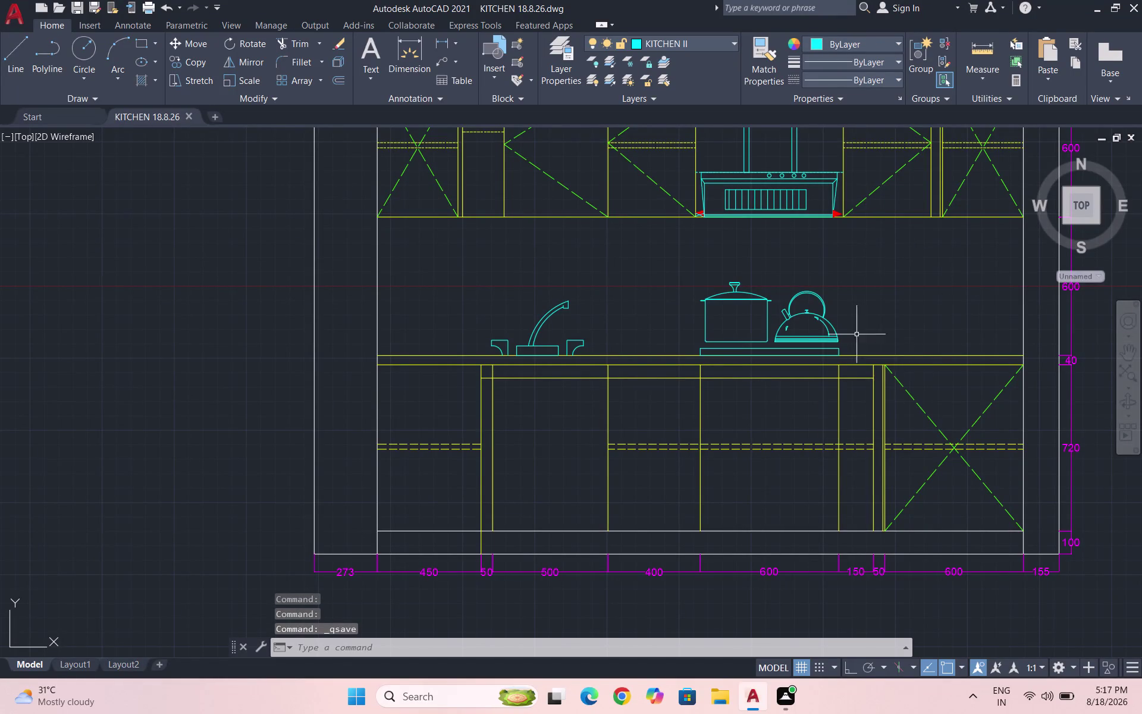
Zoom around the elevation and quick-save the kitchen drawing with Ctrl+S.
scroll(up, 3)
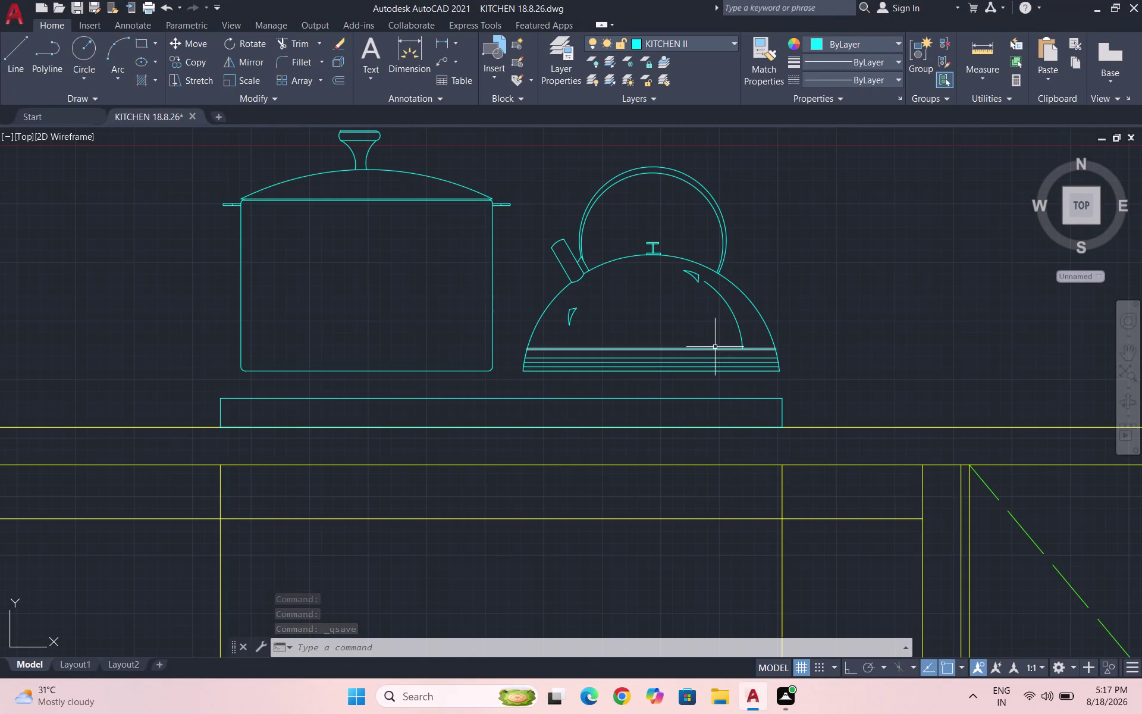
scroll(down, 3)
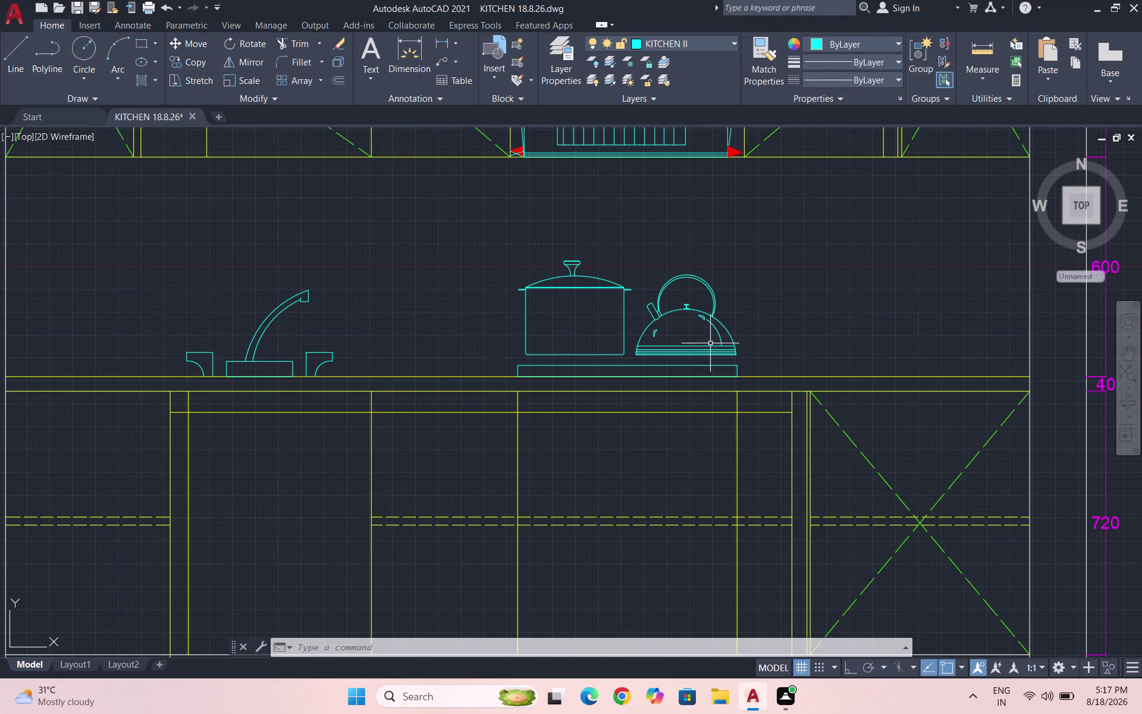
scroll(down, 3)
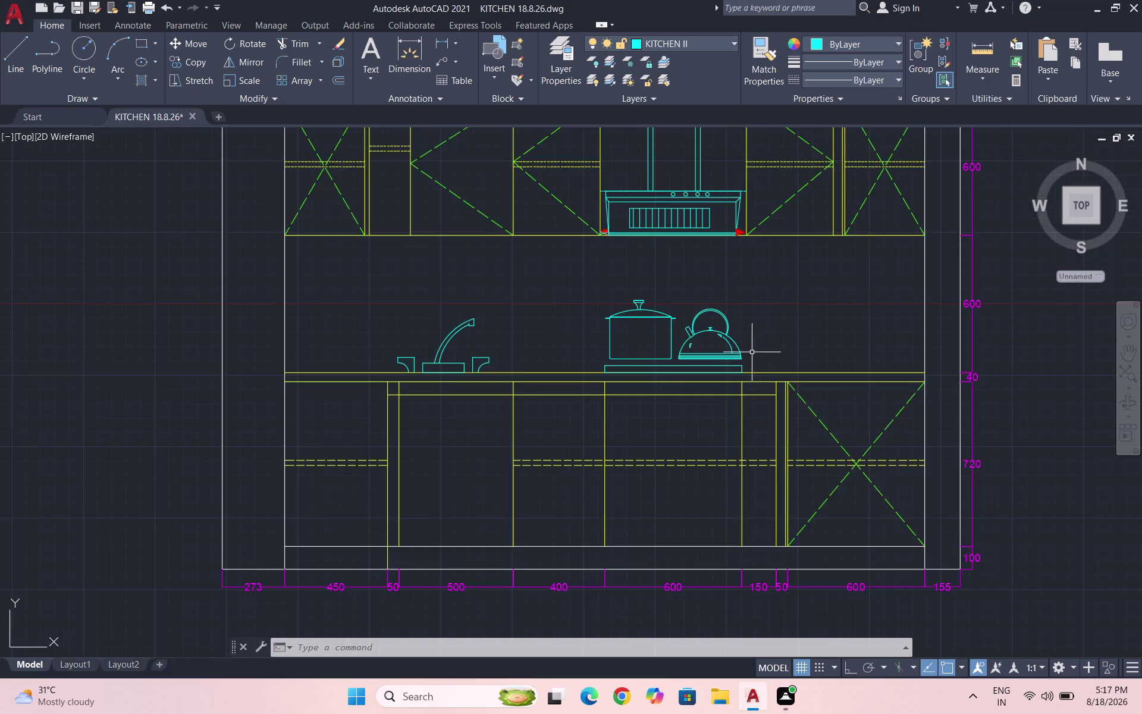
scroll(down, 3)
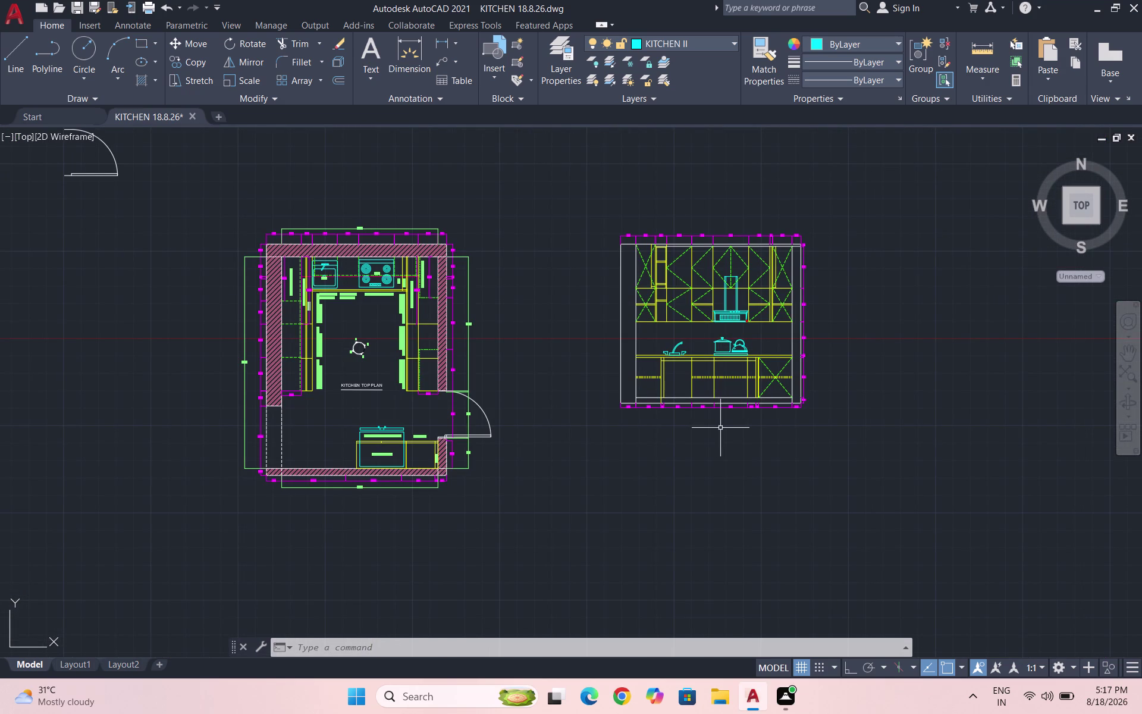
key(ctrl+s)
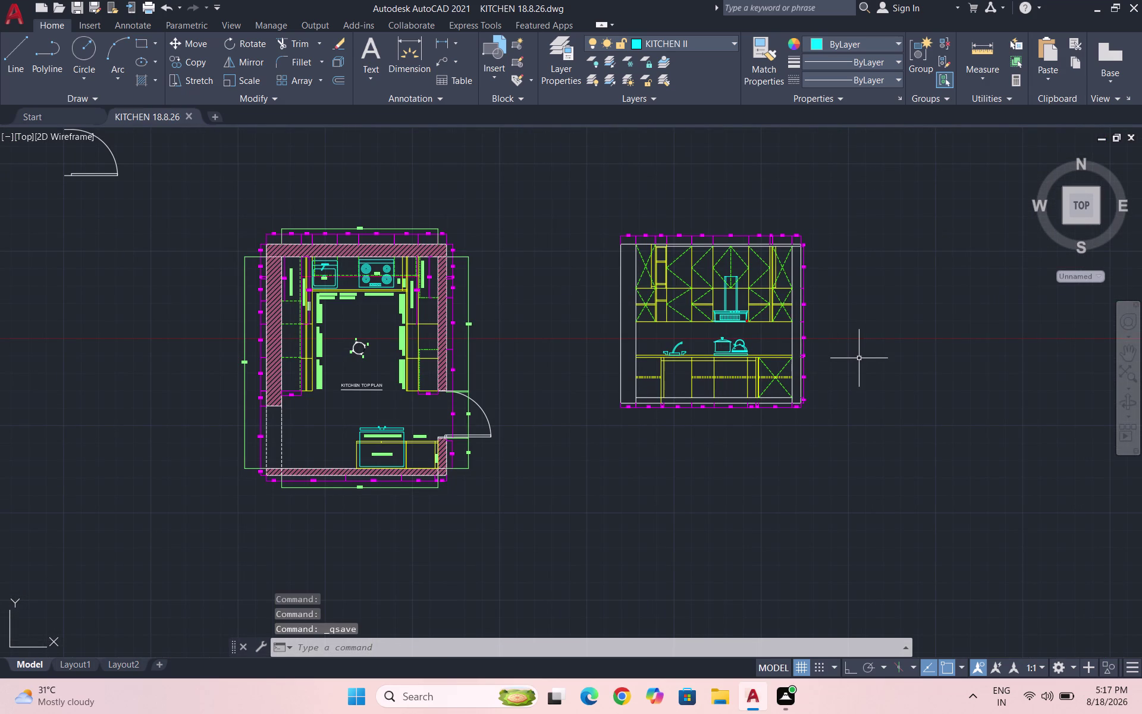
Zoom in on the pot and kettle and start the LINE command.
scroll(up, 3)
scroll(up, 3)
scroll(up, 3)
scroll(up, 3)
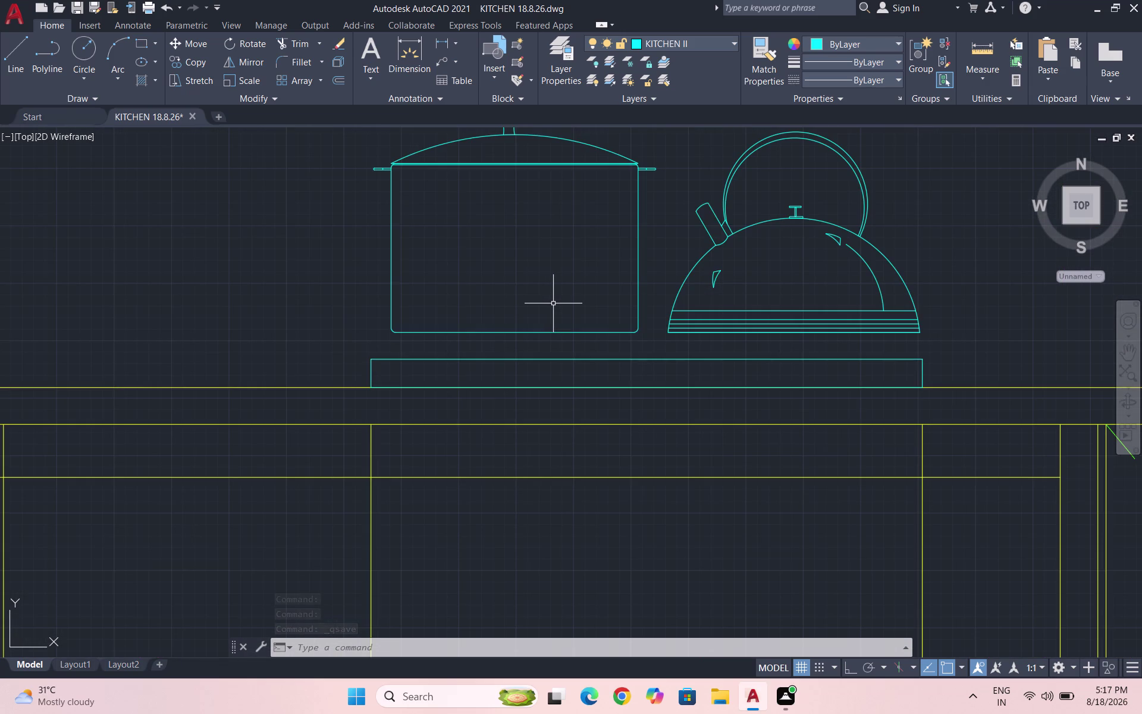
key(l)
key(Return)
Draw a slanted leg outline from the stove plate up to the pot bottom.
scroll(up, 3)
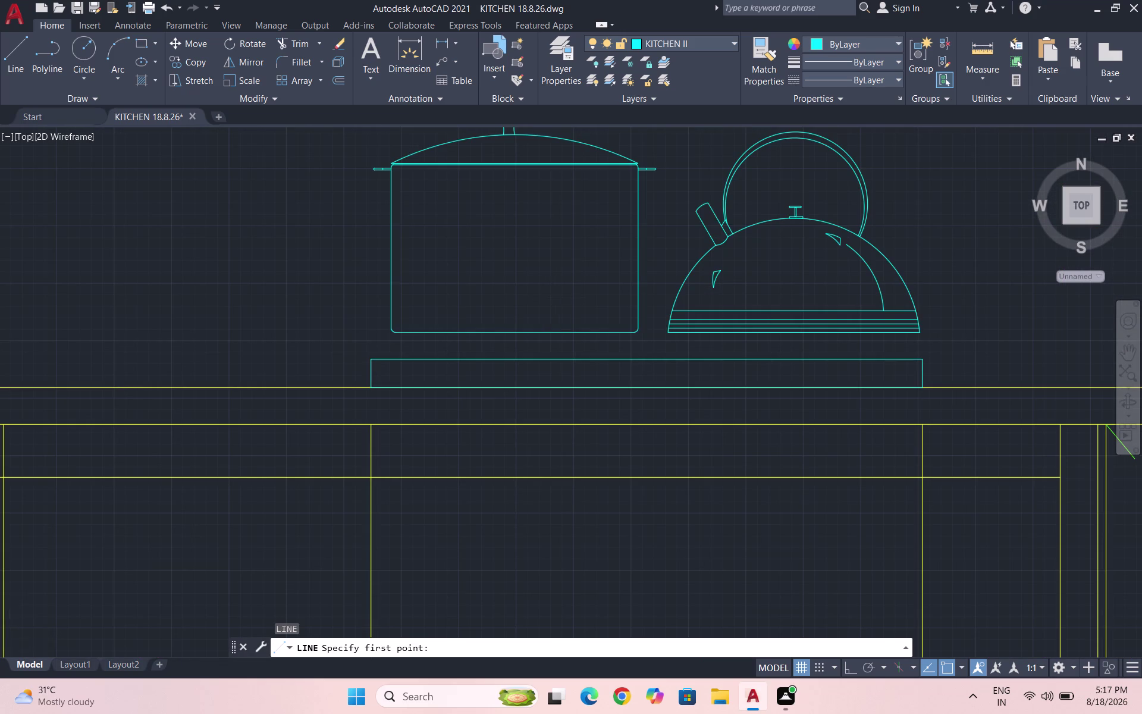
scroll(up, 3)
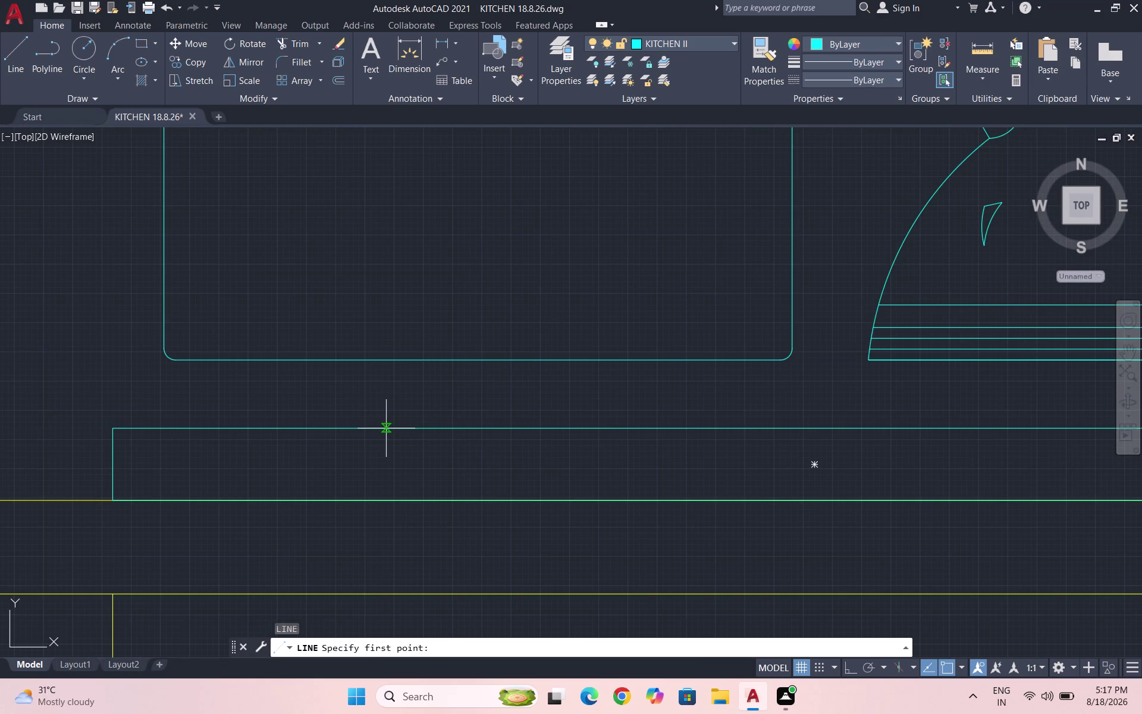
click(381, 431)
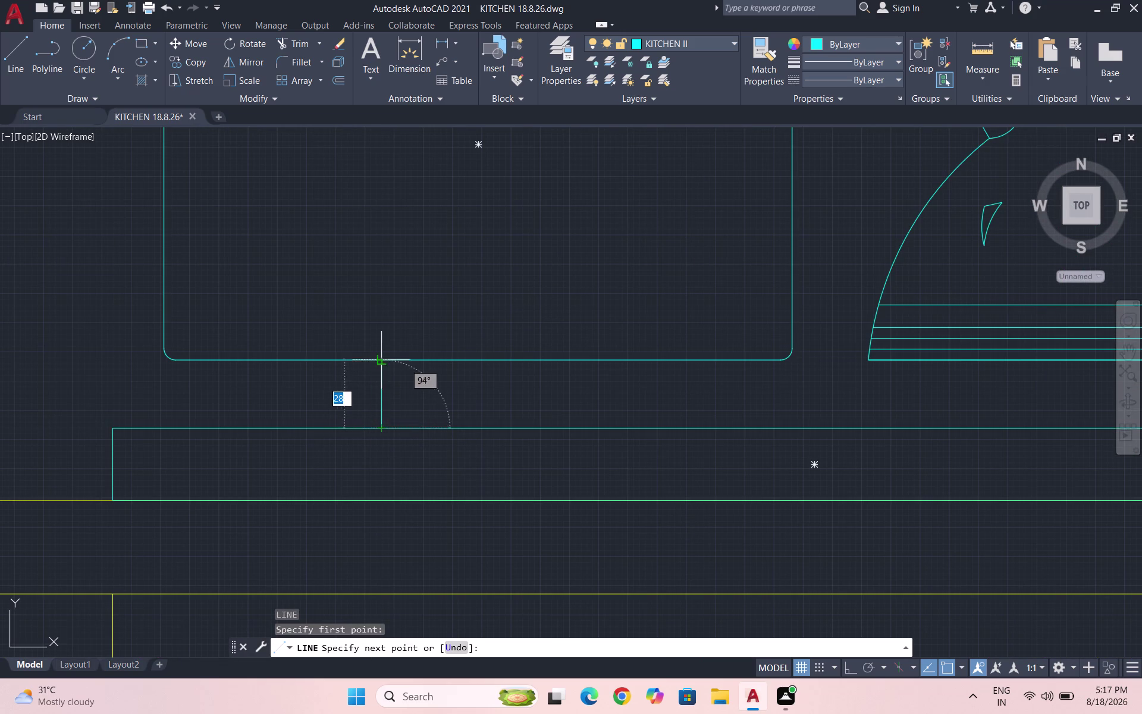
key(F8)
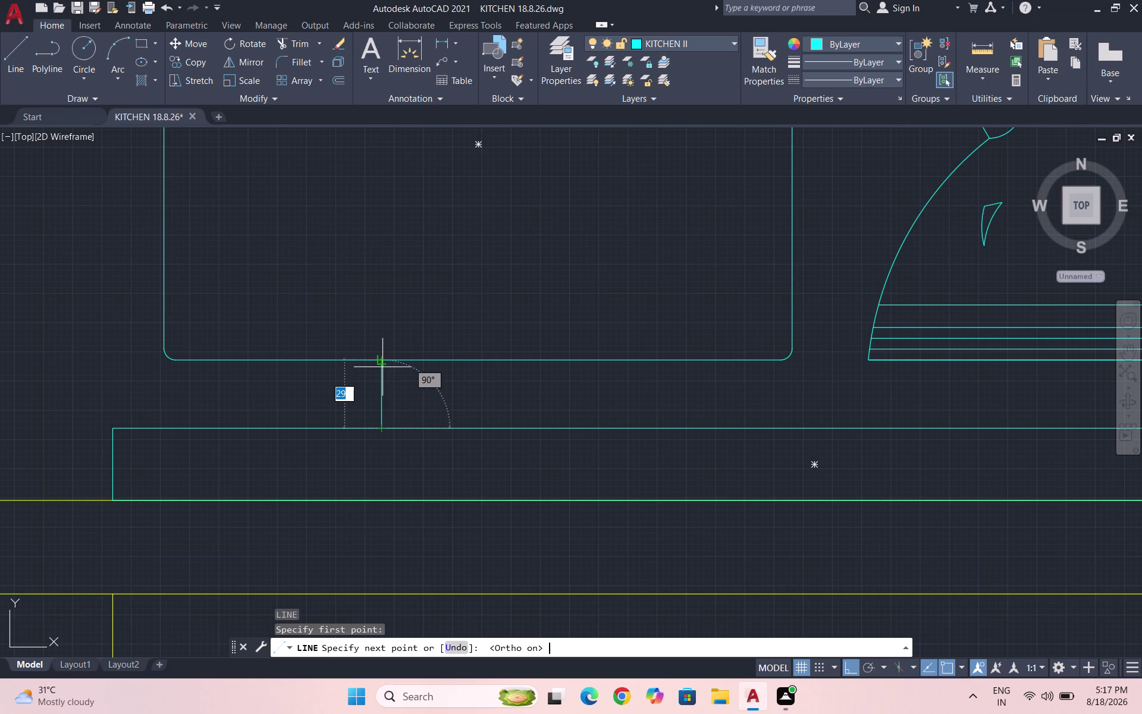
click(382, 363)
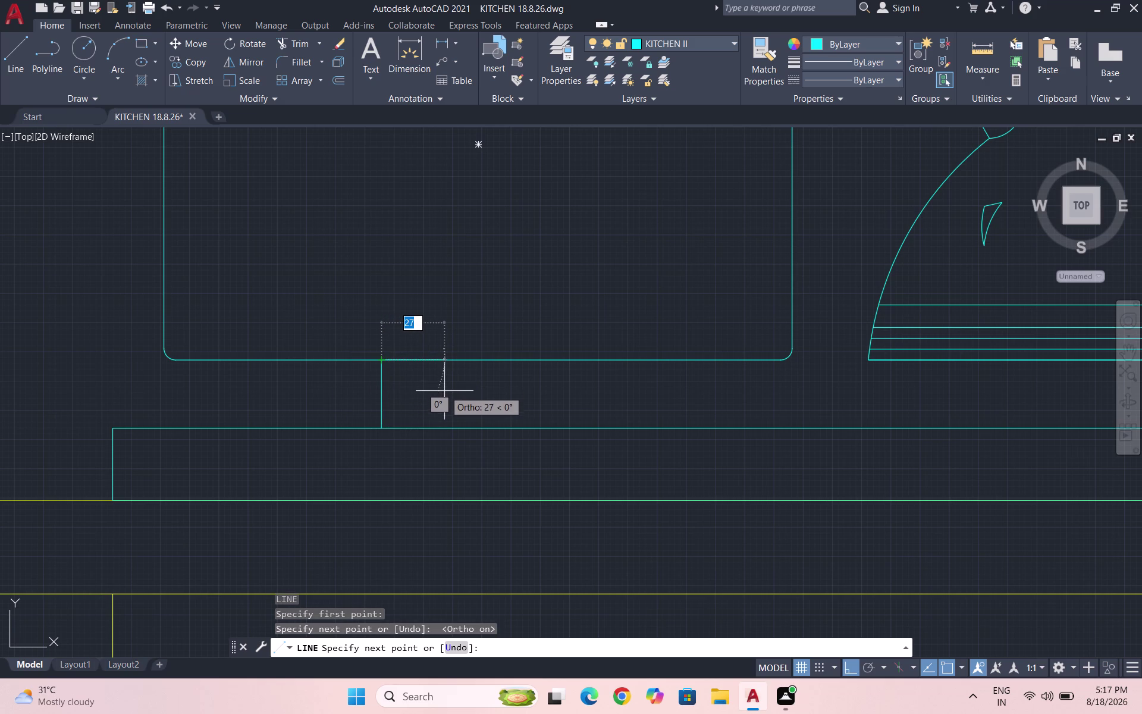
key(F8)
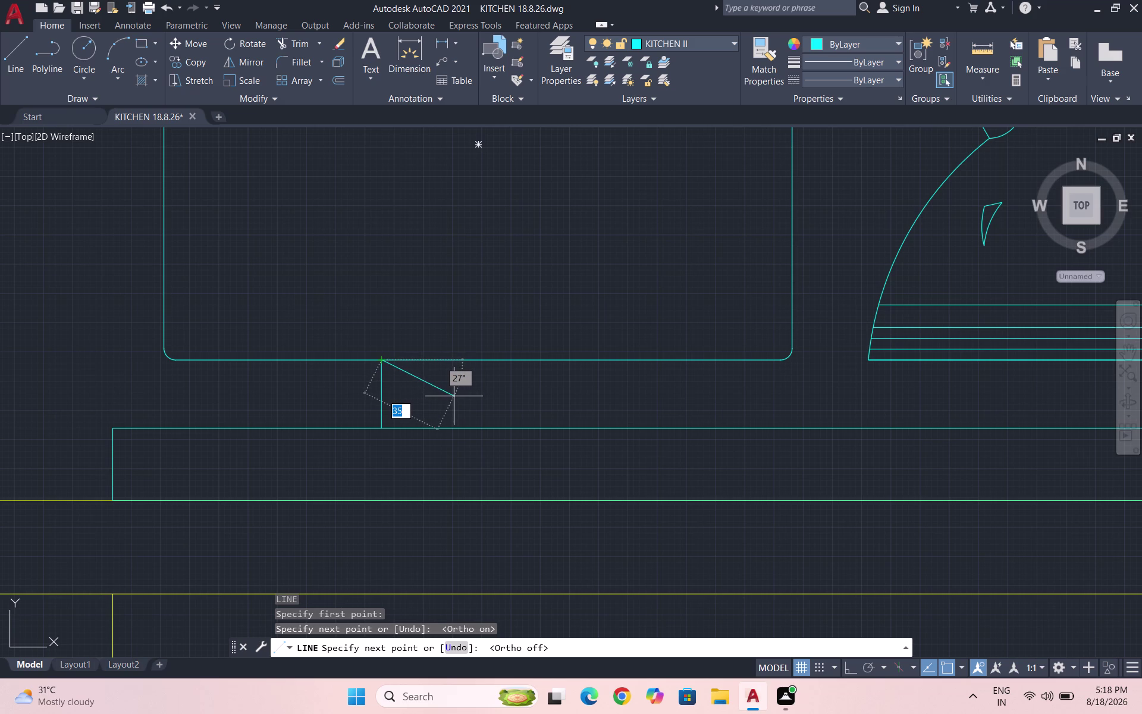
click(440, 391)
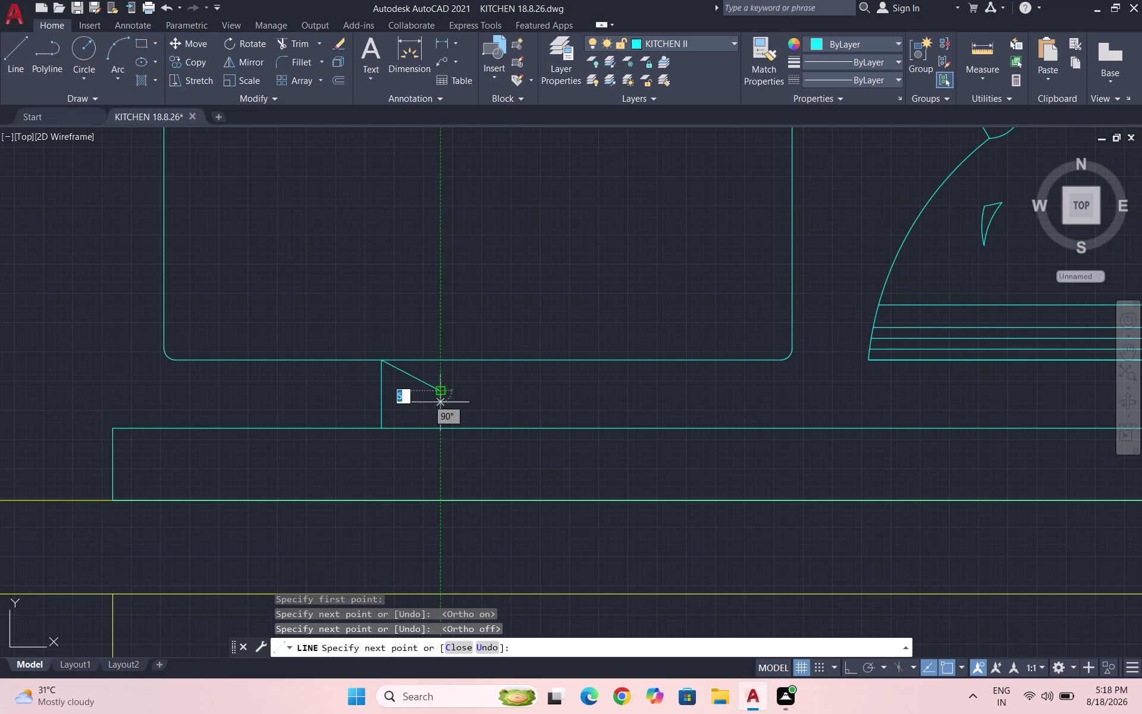
click(437, 428)
key(Escape)
Window-select the three leg lines.
scroll(down, 3)
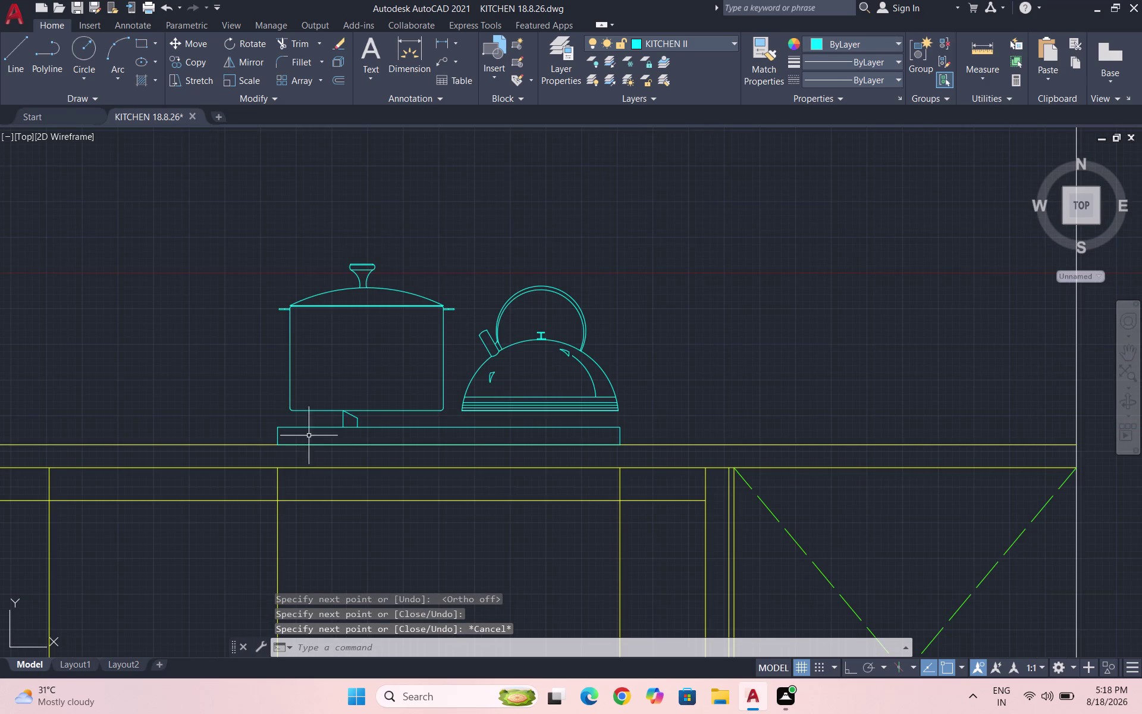
scroll(up, 3)
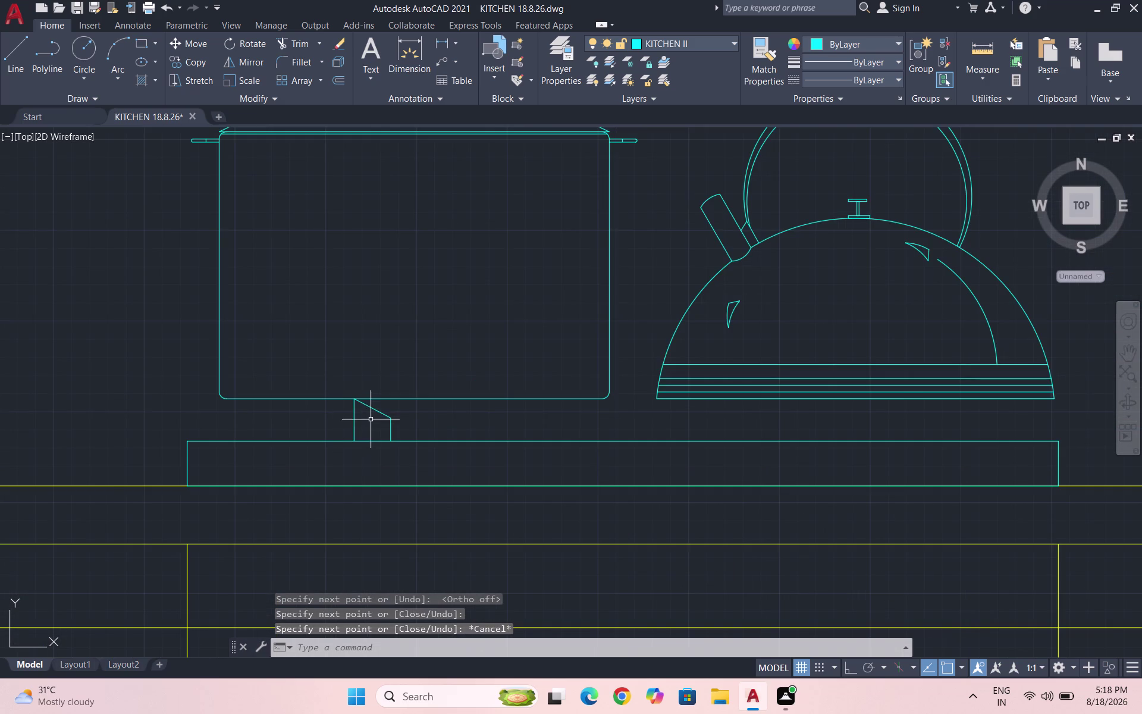
scroll(up, 3)
drag(410, 423, 372, 427)
click(308, 405)
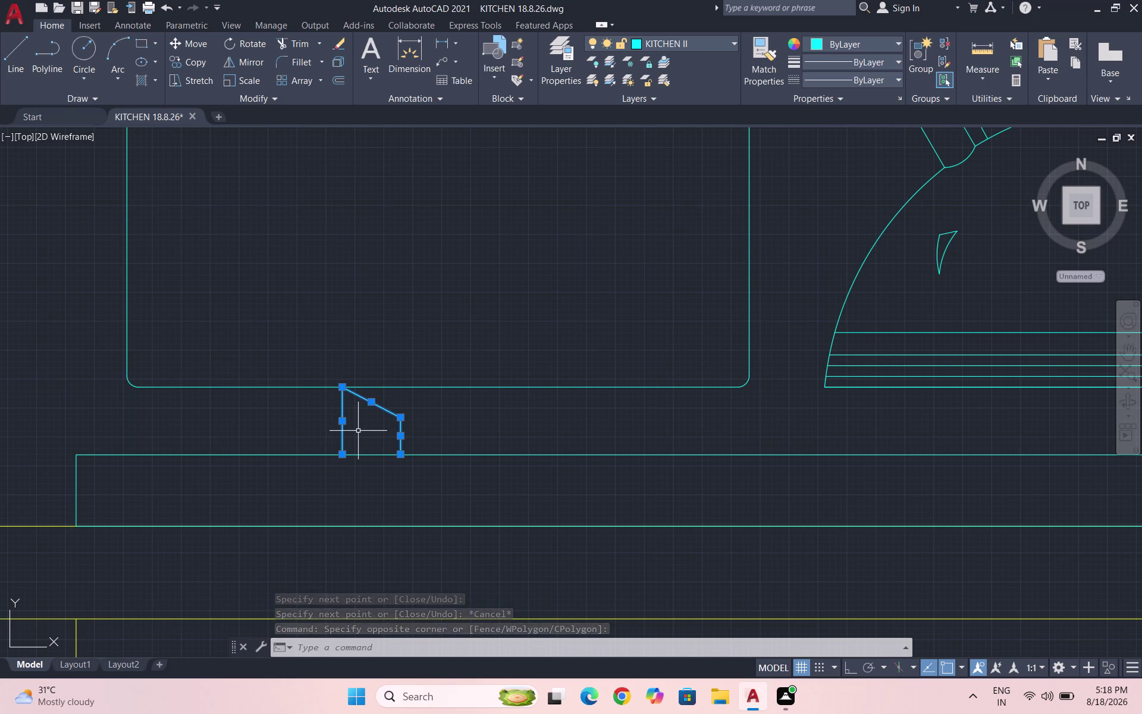
Move the pot's leg slightly to the left with Ortho on.
key(m)
key(Return)
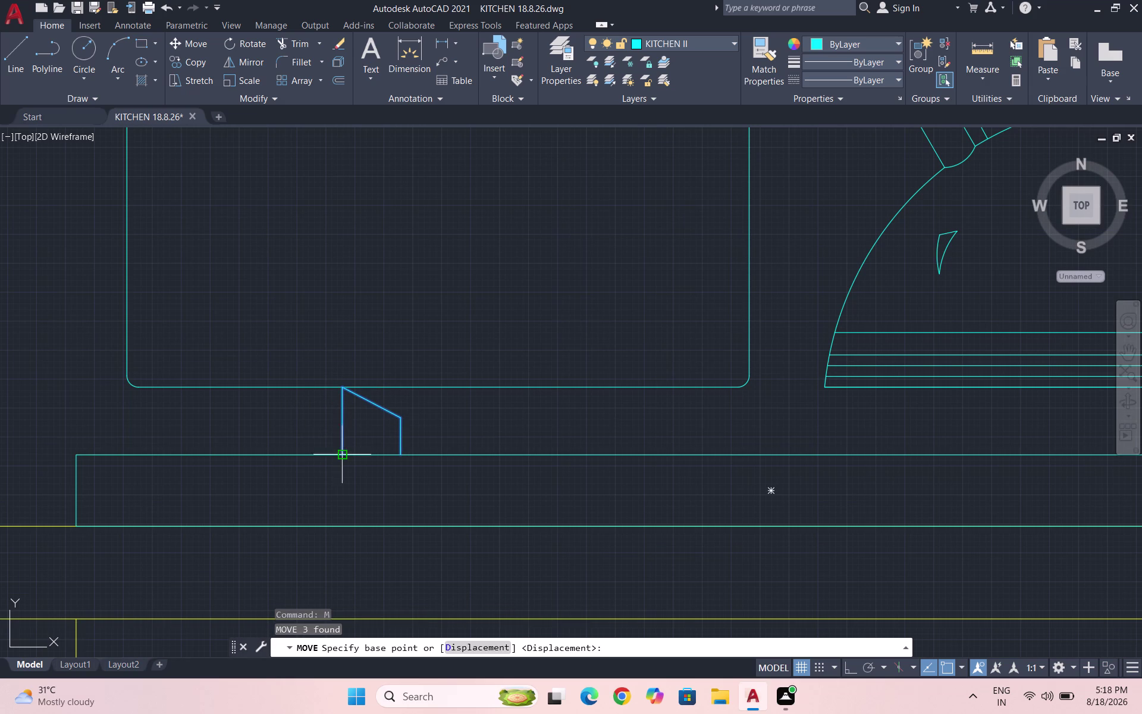
click(343, 454)
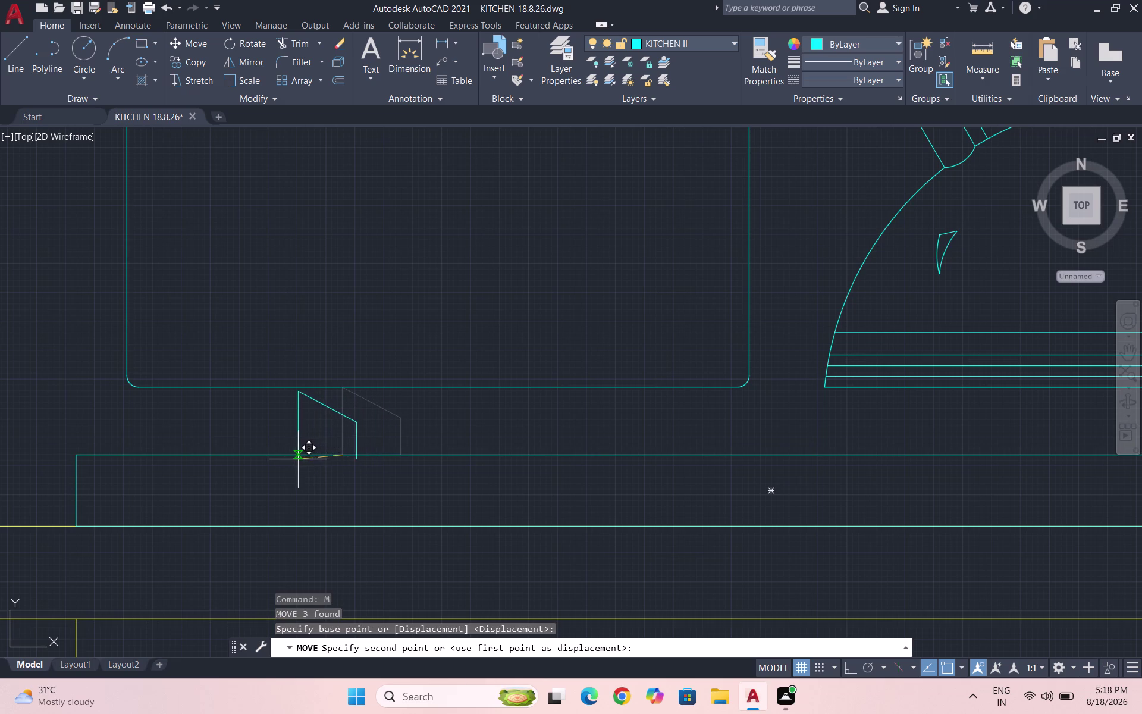
key(F8)
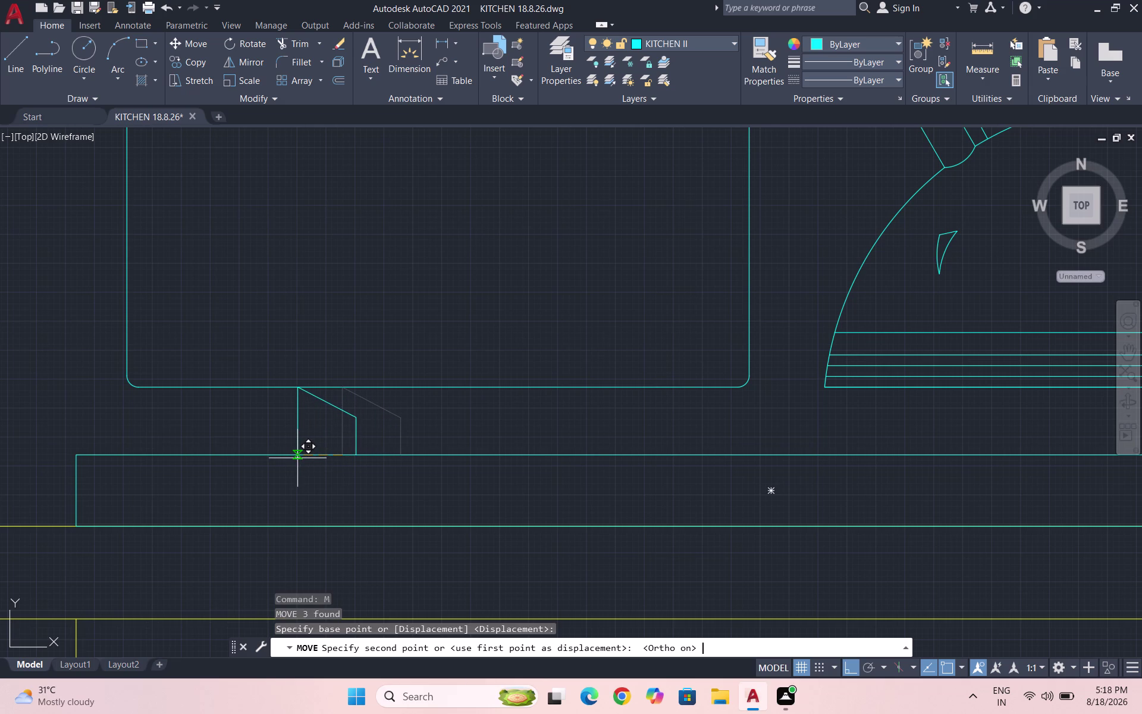
click(287, 456)
Copy the leg 300 to the right, under the kettle.
drag(364, 446, 328, 437)
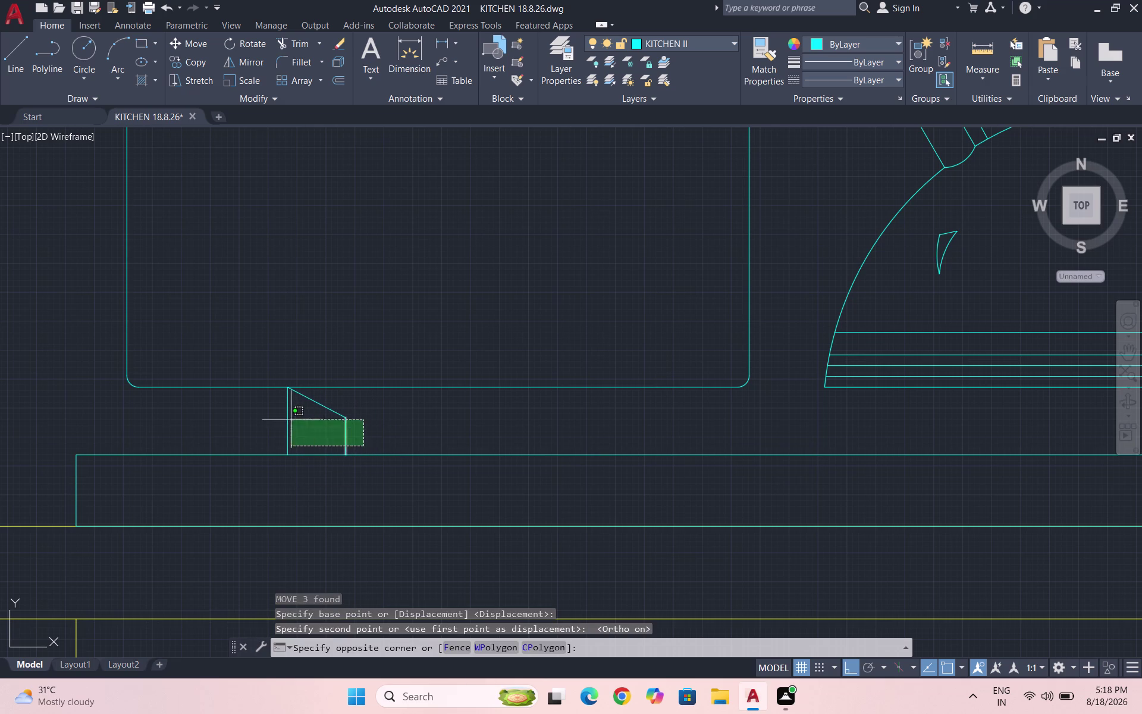
click(260, 408)
text(CO)
key(Return)
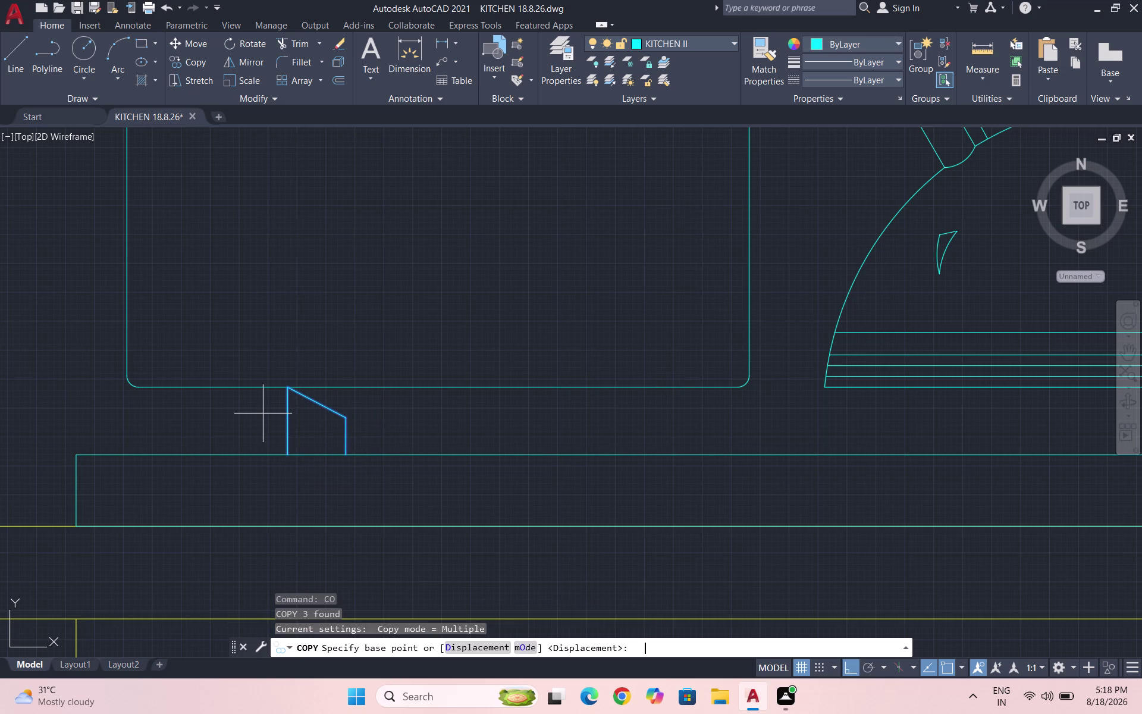
click(275, 458)
scroll(down, 3)
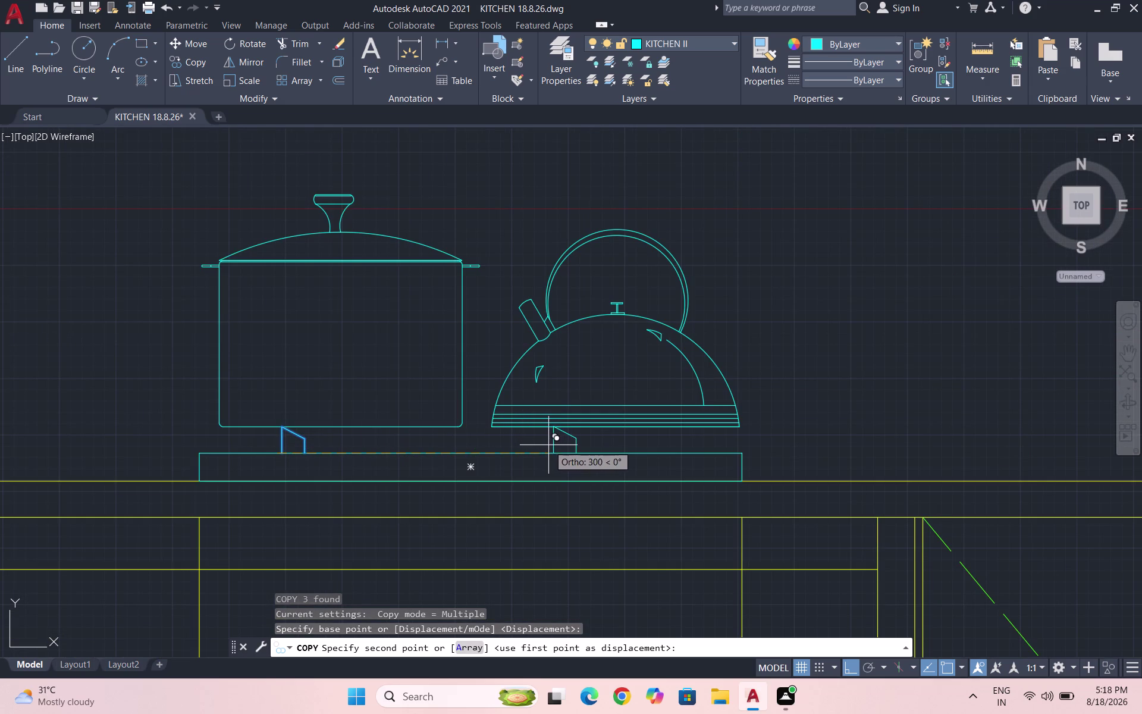
click(549, 445)
key(Escape)
Mirror the pot's leg about its vertical edge, keeping the original.
scroll(up, 3)
drag(318, 470, 294, 457)
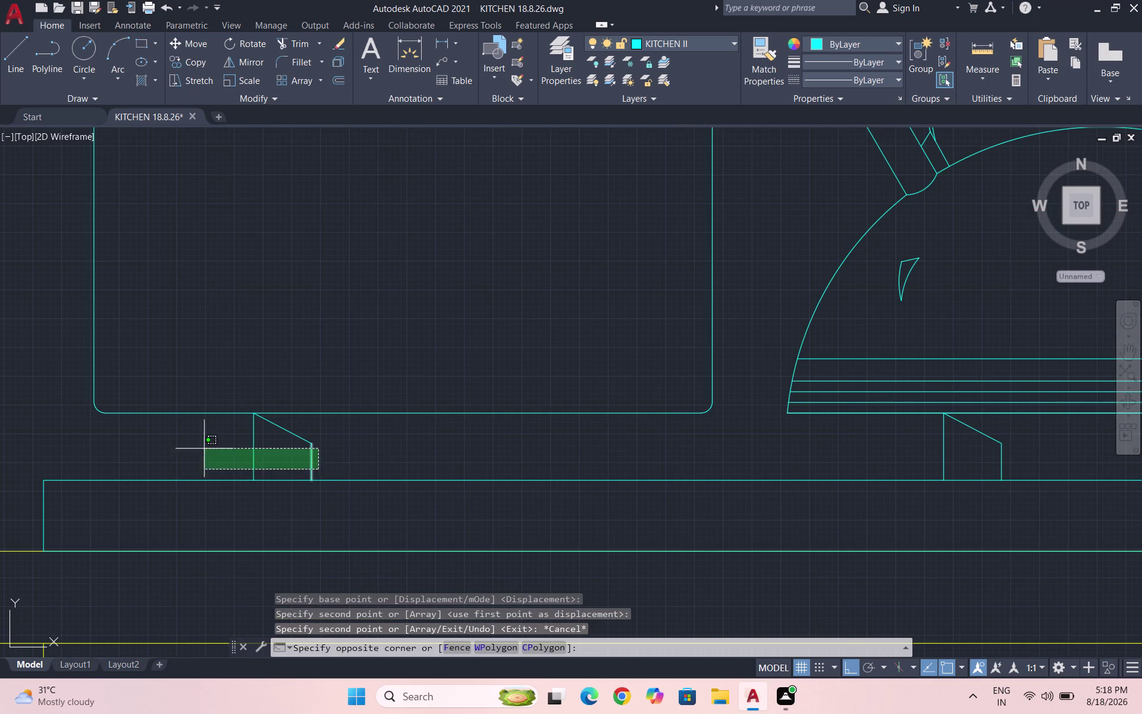
click(191, 425)
text(MI)
key(Return)
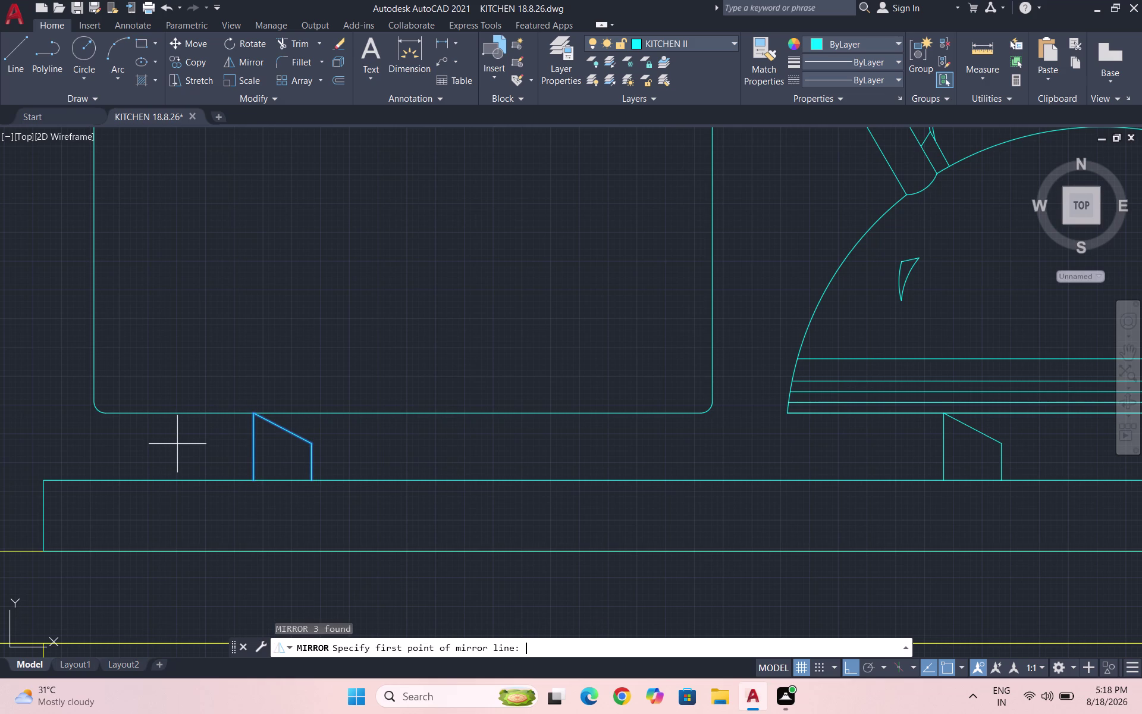
click(252, 479)
click(251, 418)
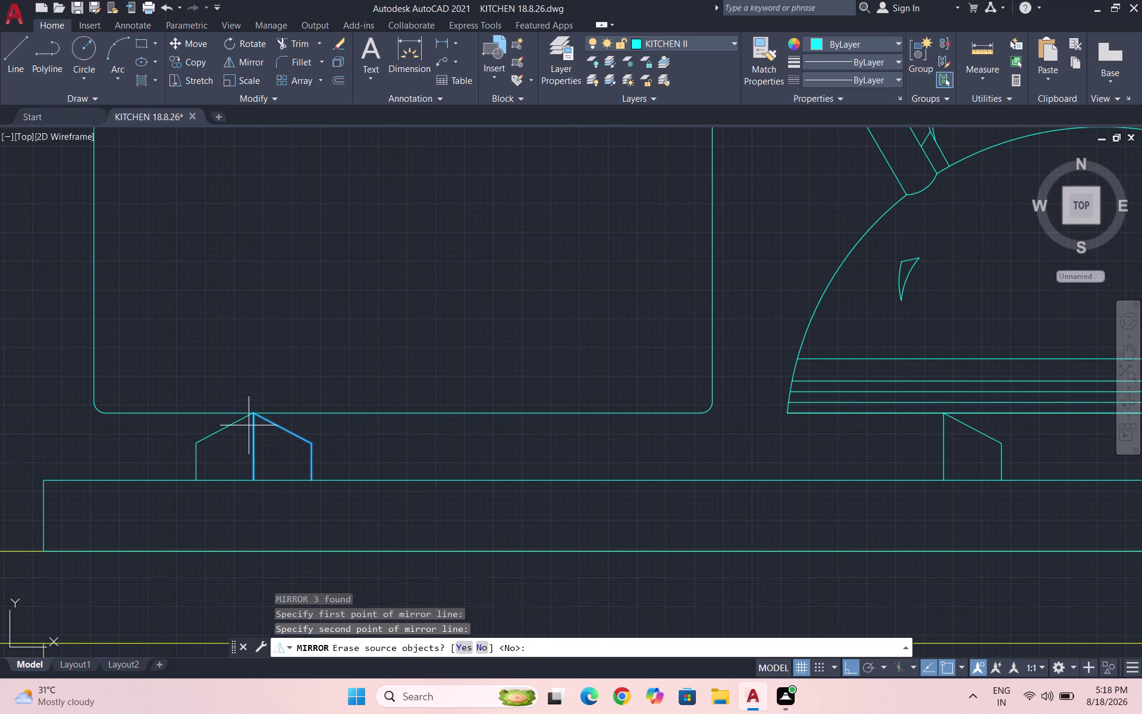
click(476, 647)
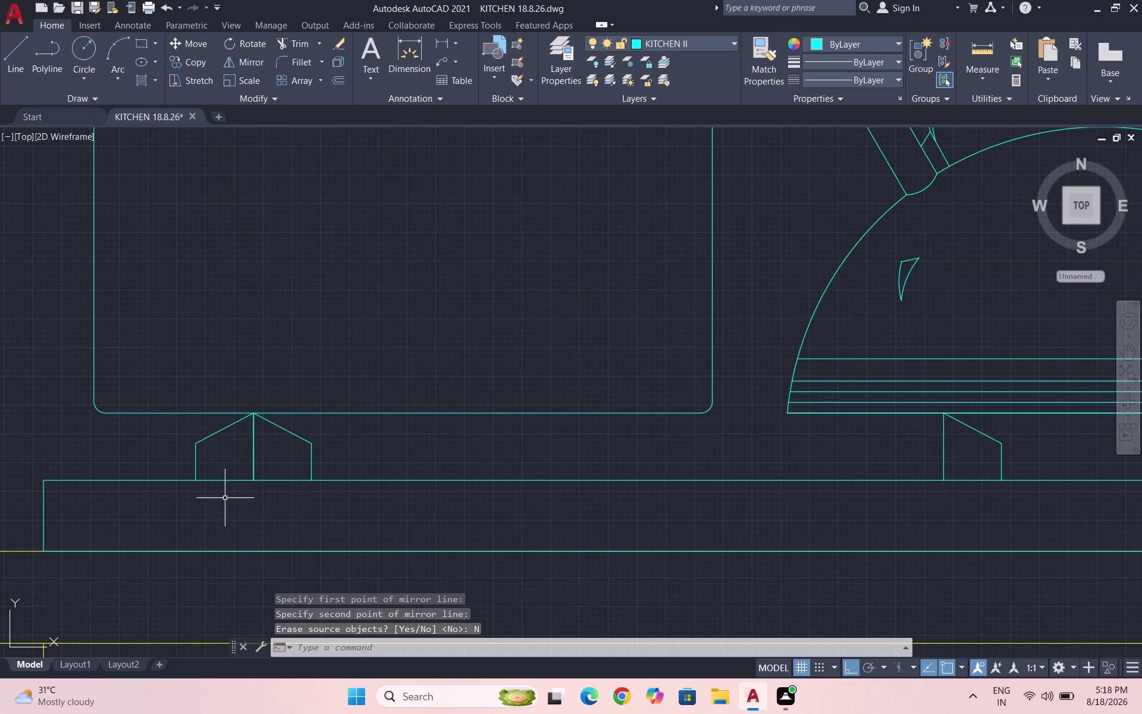
Reselect the mirrored foot lines, choosing an overlapping line from the candidates.
drag(219, 458, 217, 448)
click(182, 420)
scroll(up, 3)
click(311, 455)
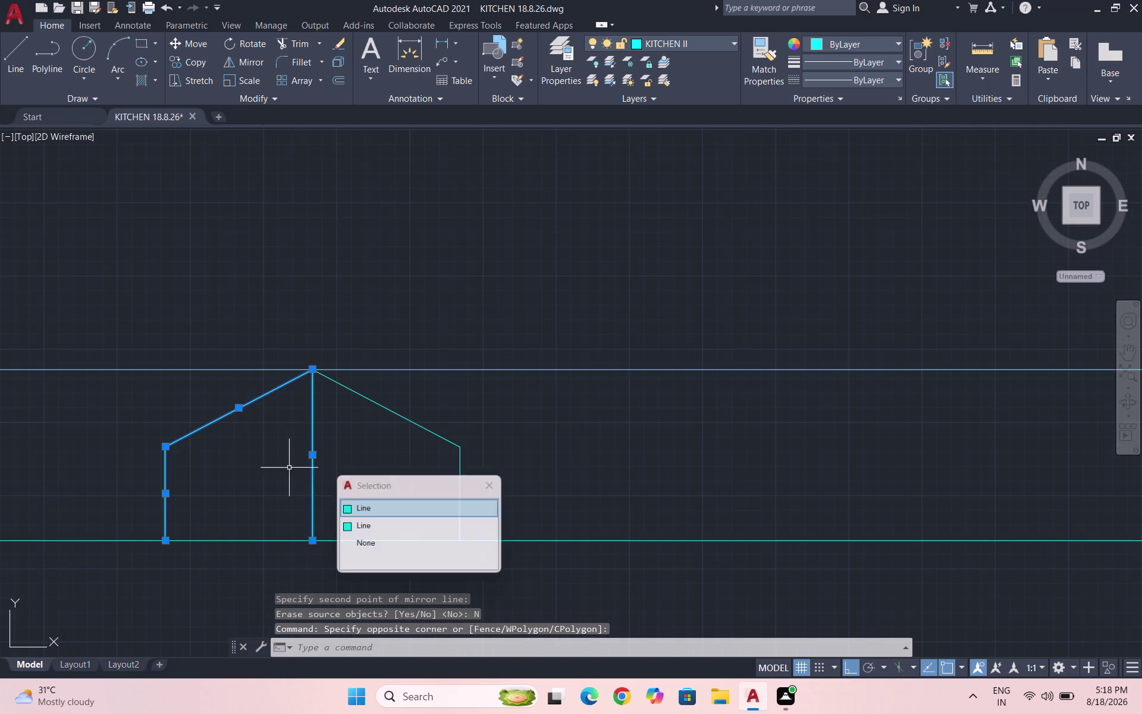
click(378, 528)
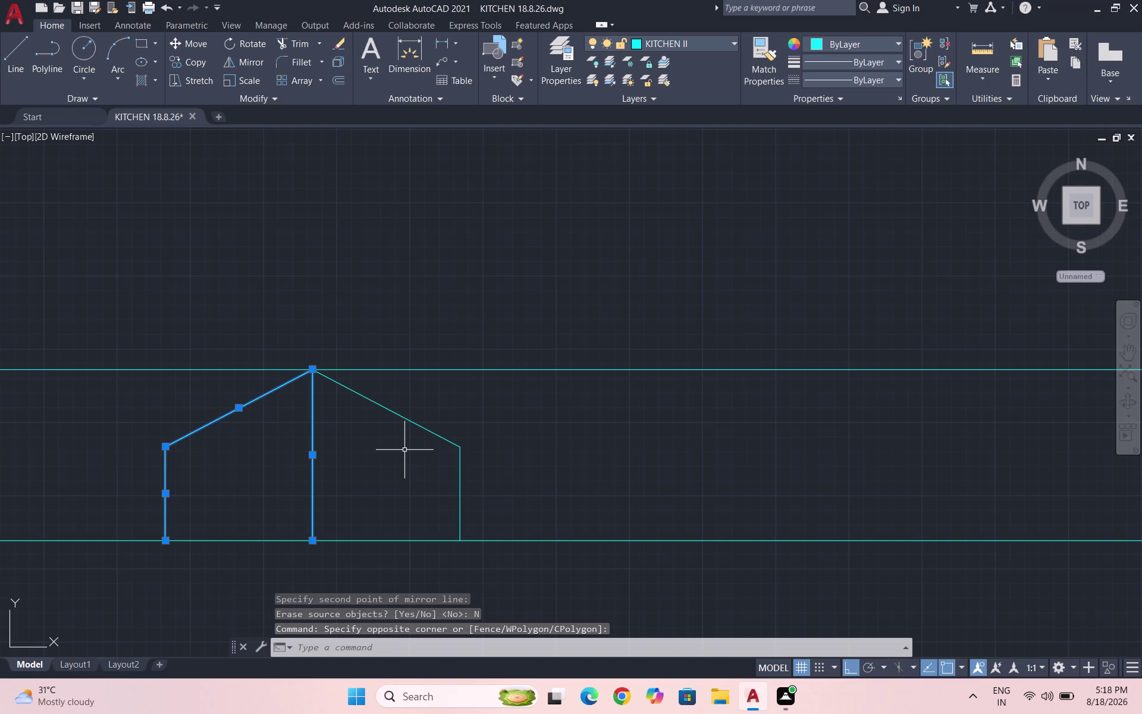
key(m)
scroll(up, 3)
Move the foot from its apex to the middle of the pot bottom.
key(Return)
scroll(down, 3)
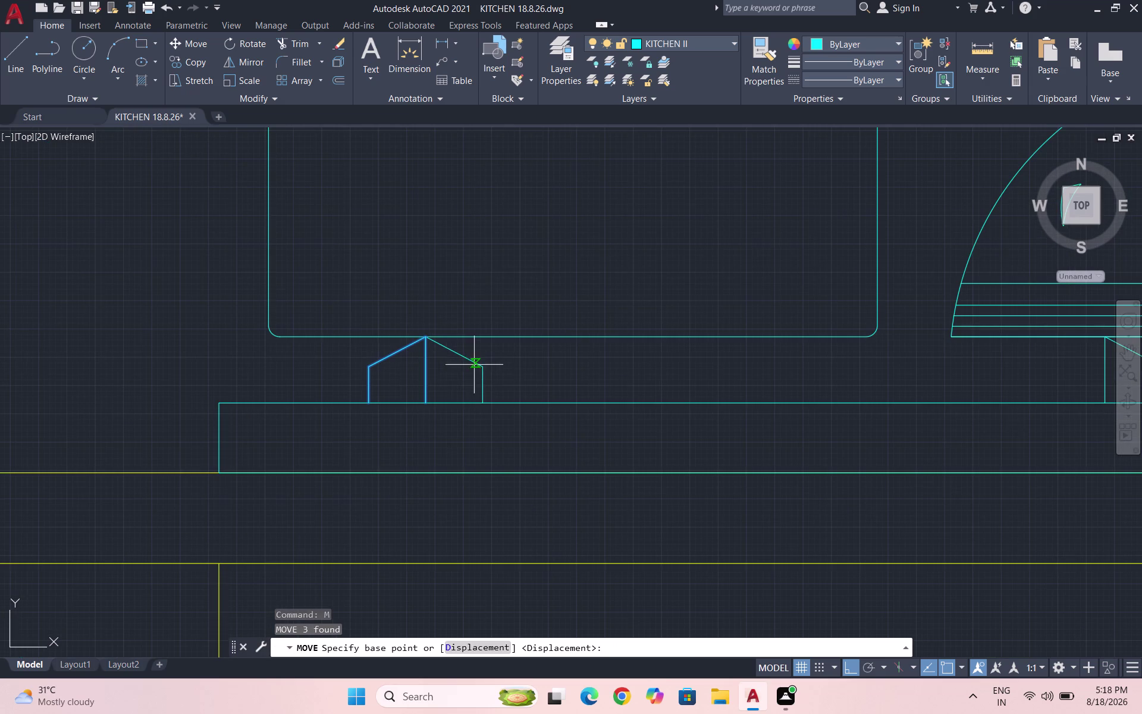
click(423, 339)
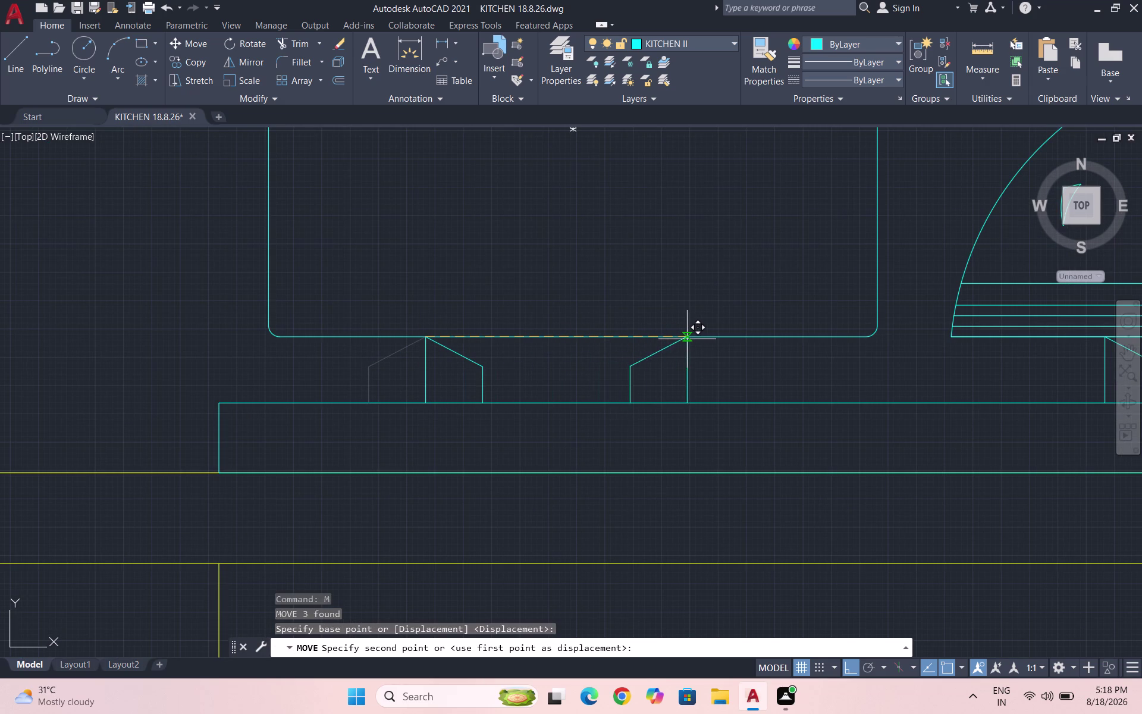
click(723, 339)
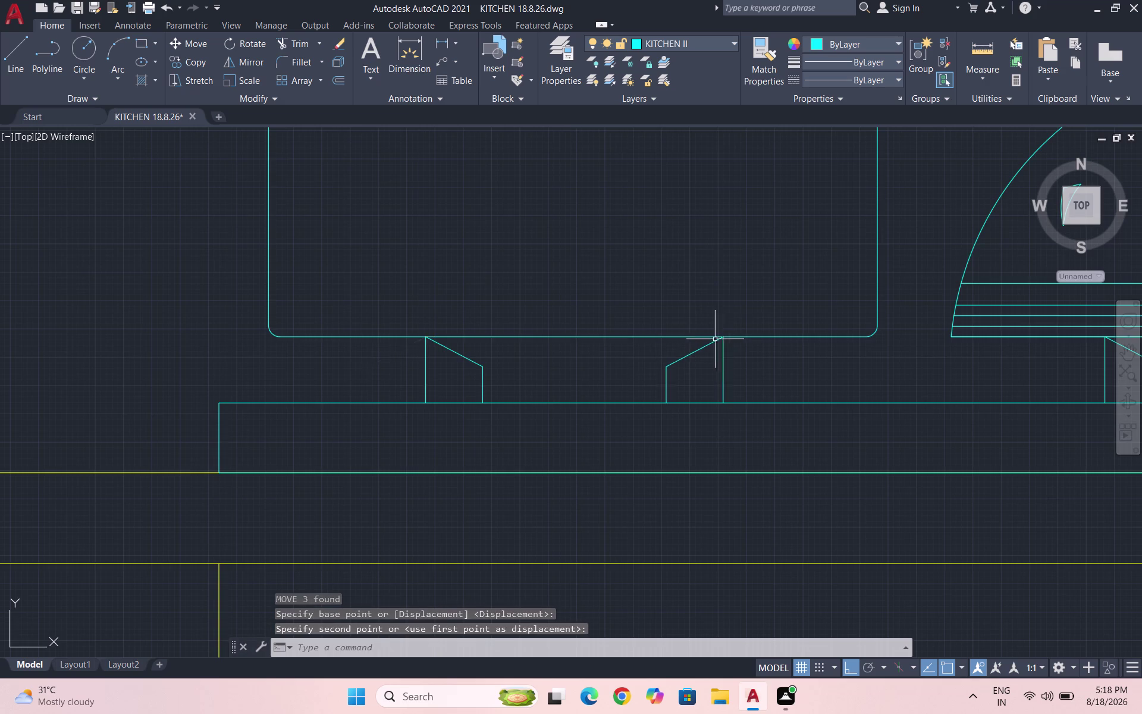
Copy the burner support toward the kettle, then undo the misplaced copy.
scroll(down, 3)
scroll(up, 3)
drag(635, 383, 604, 388)
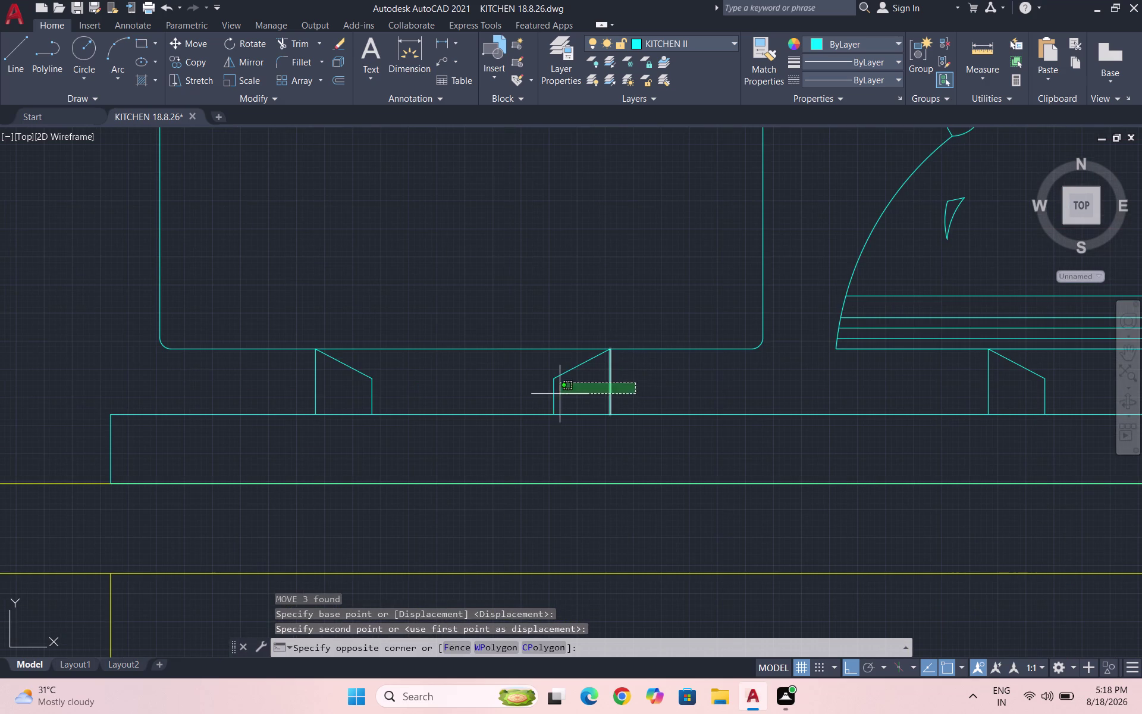
click(532, 369)
text(CO)
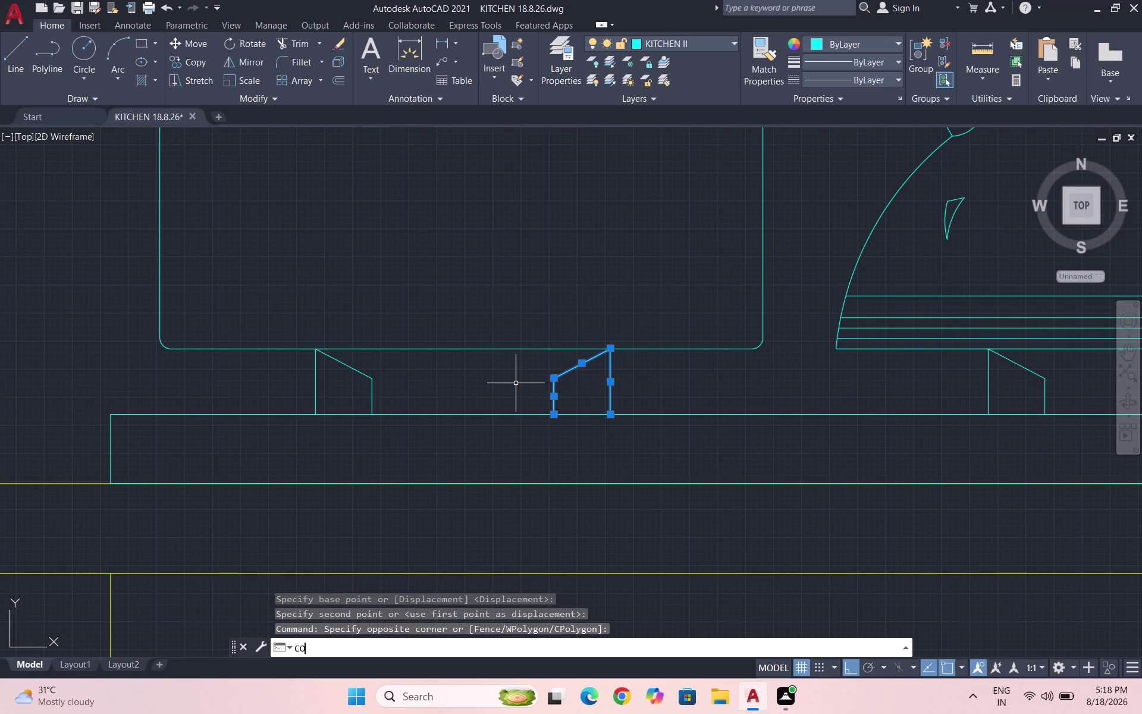
key(Return)
click(607, 349)
scroll(down, 3)
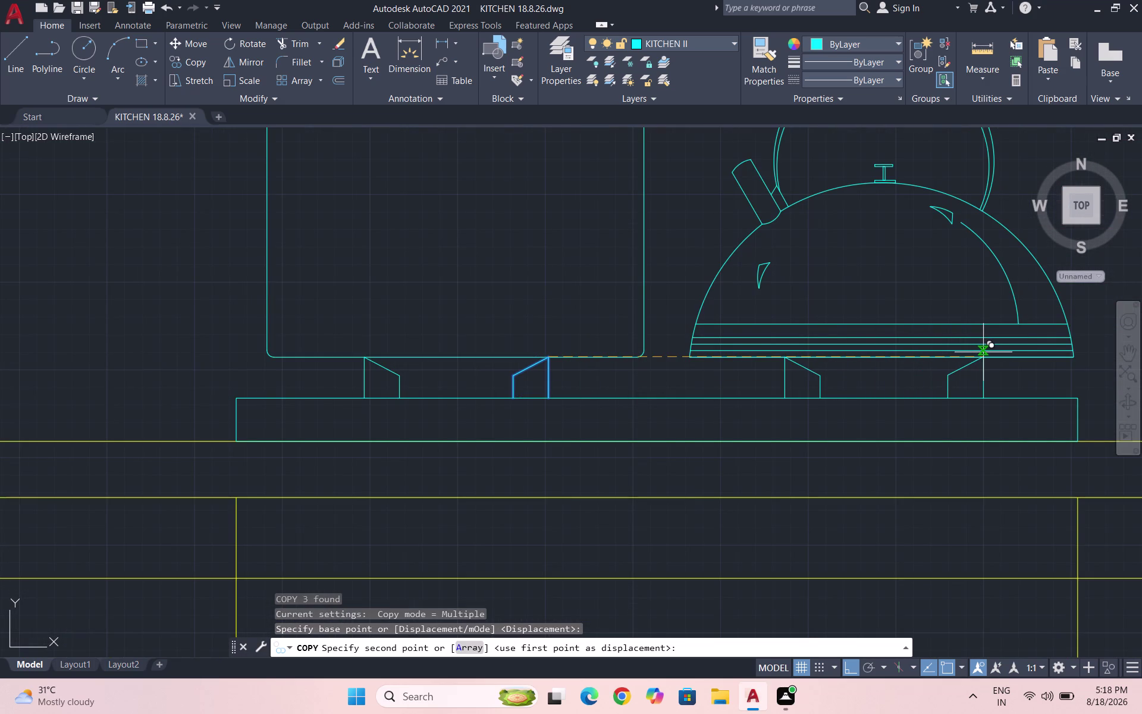
click(984, 352)
key(Escape)
scroll(down, 3)
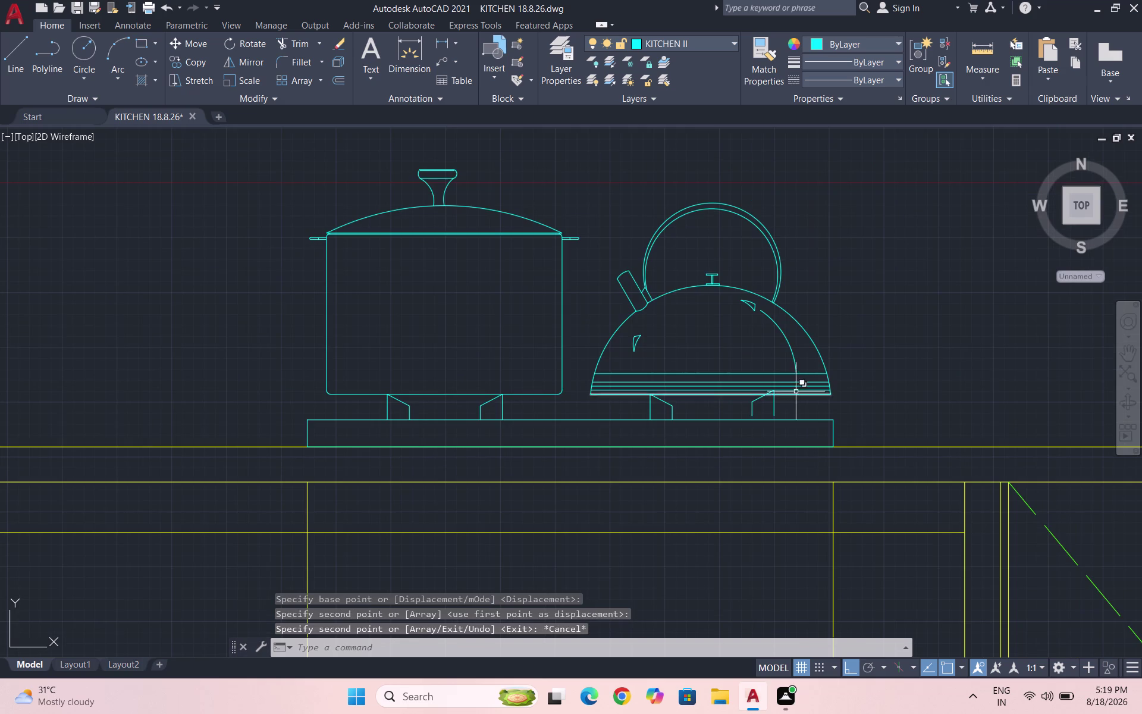
key(ctrl+z)
key(ctrl+z)
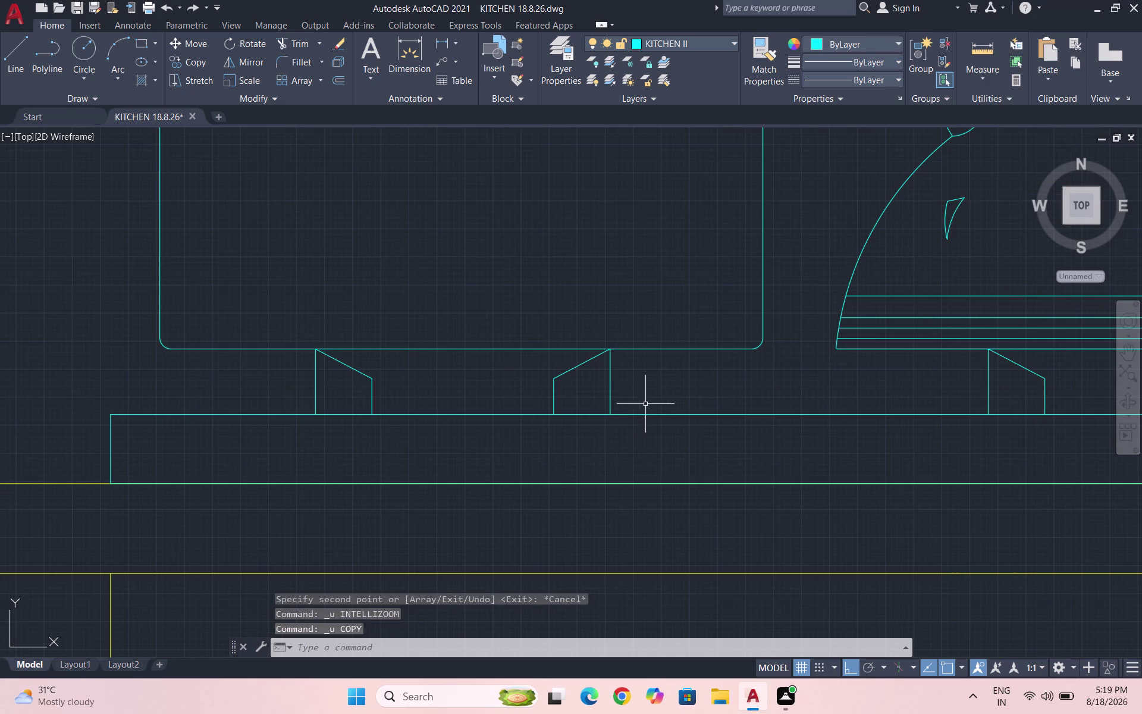
Copy the burner support again, placing it under the kettle's right side.
drag(629, 401, 607, 390)
click(541, 365)
text(C)
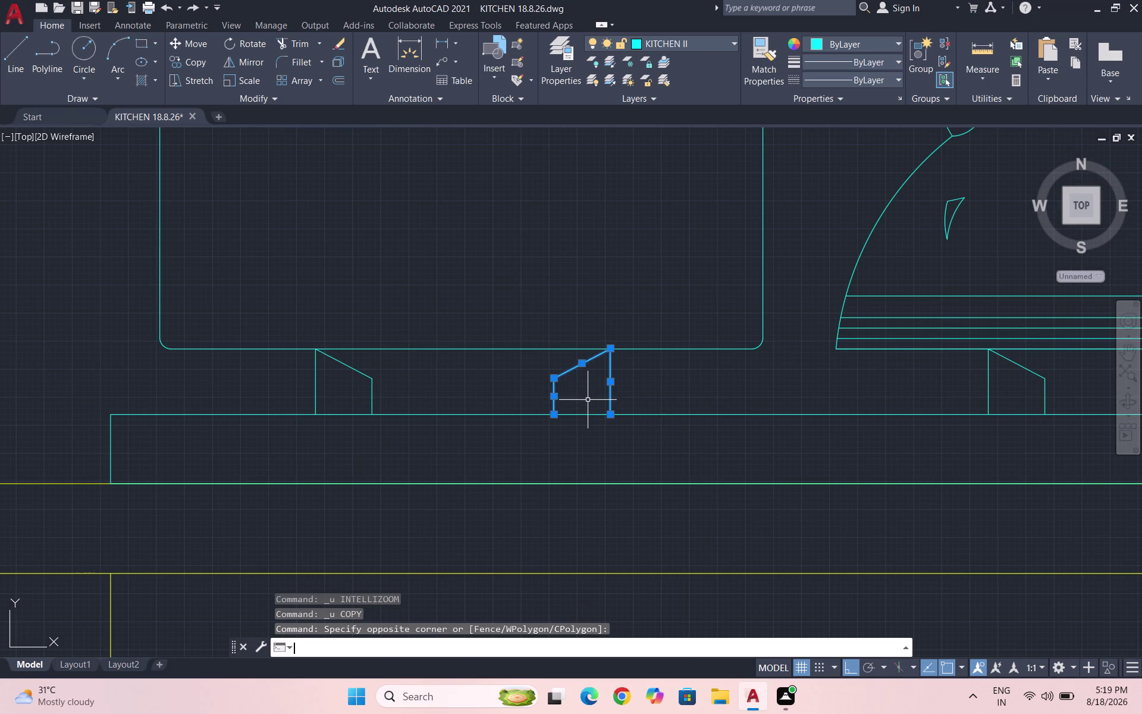
text(O)
key(Return)
click(608, 351)
scroll(down, 3)
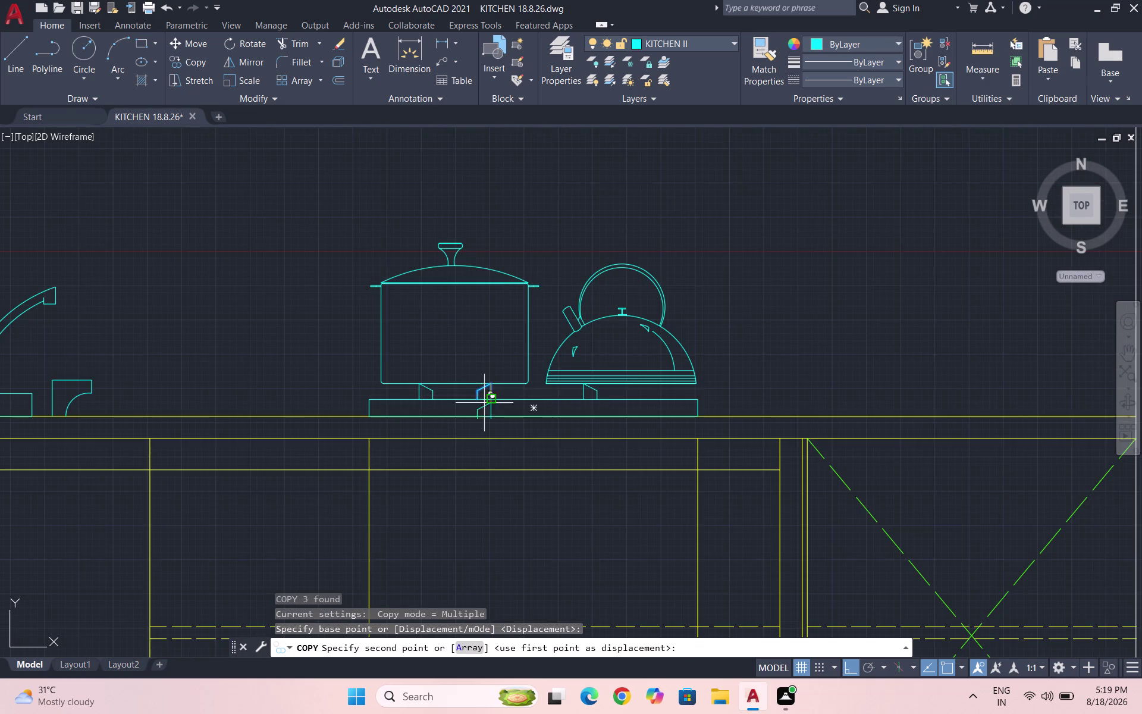
scroll(up, 3)
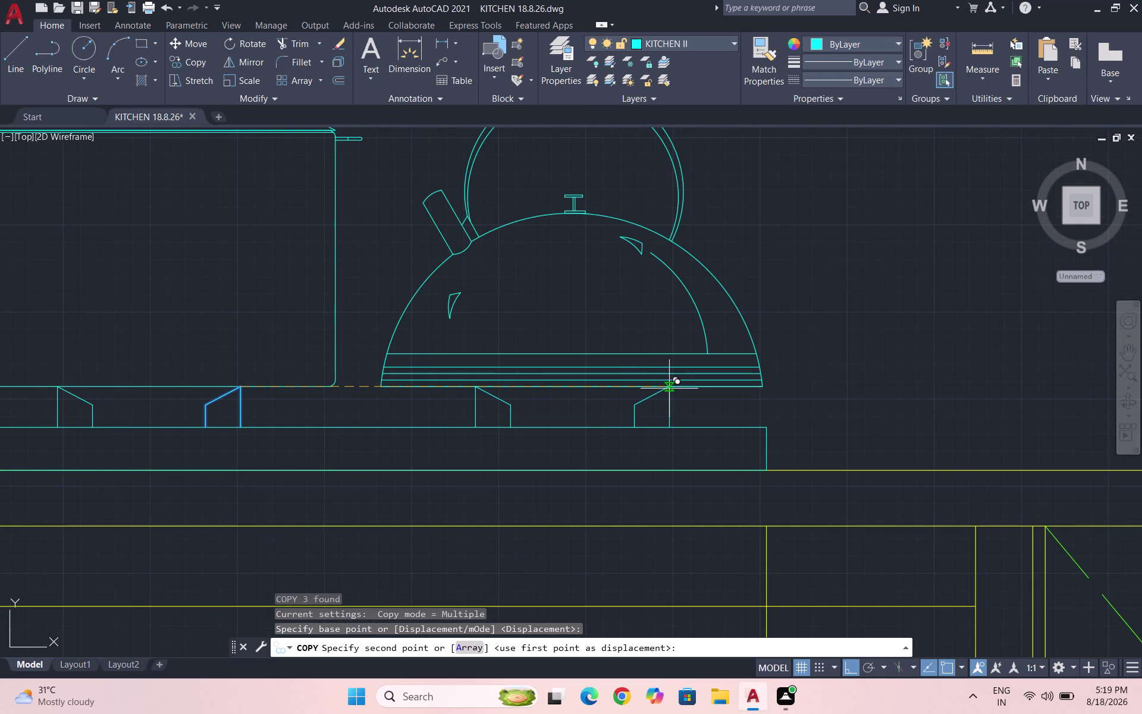
click(669, 388)
scroll(down, 3)
key(Escape)
key(Escape)
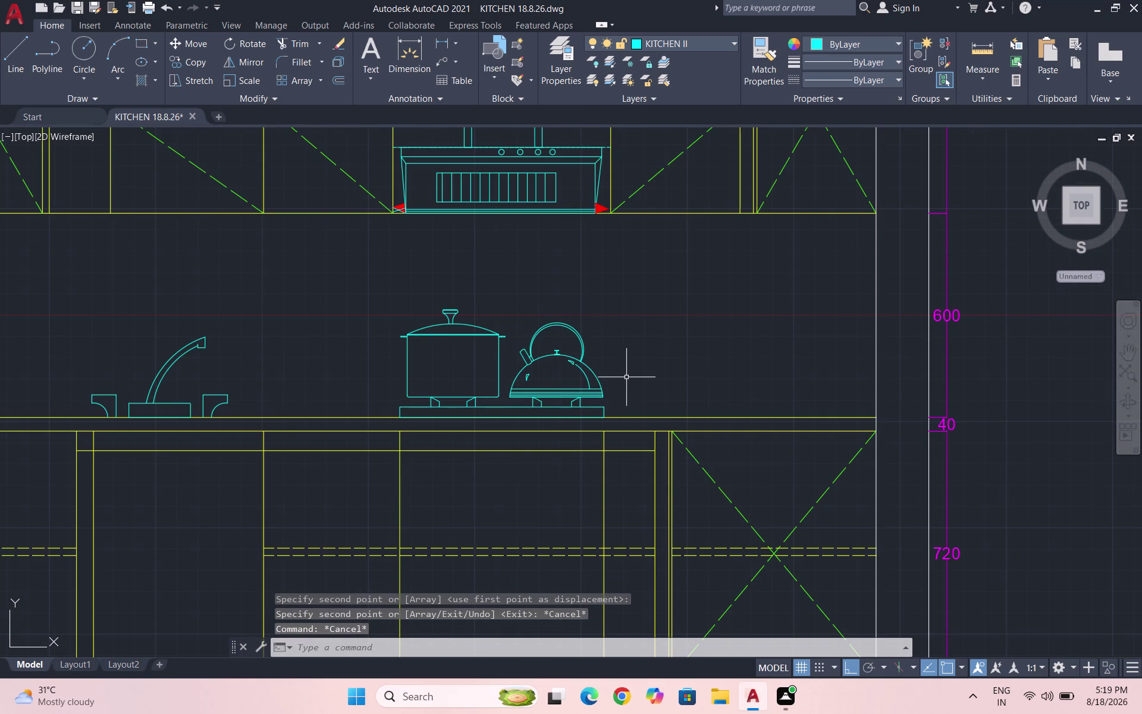
Cancel the running command, zoom out, and quick-save the elevation drawing.
key(ctrl+w)
key(ctrl+s)
scroll(down, 3)
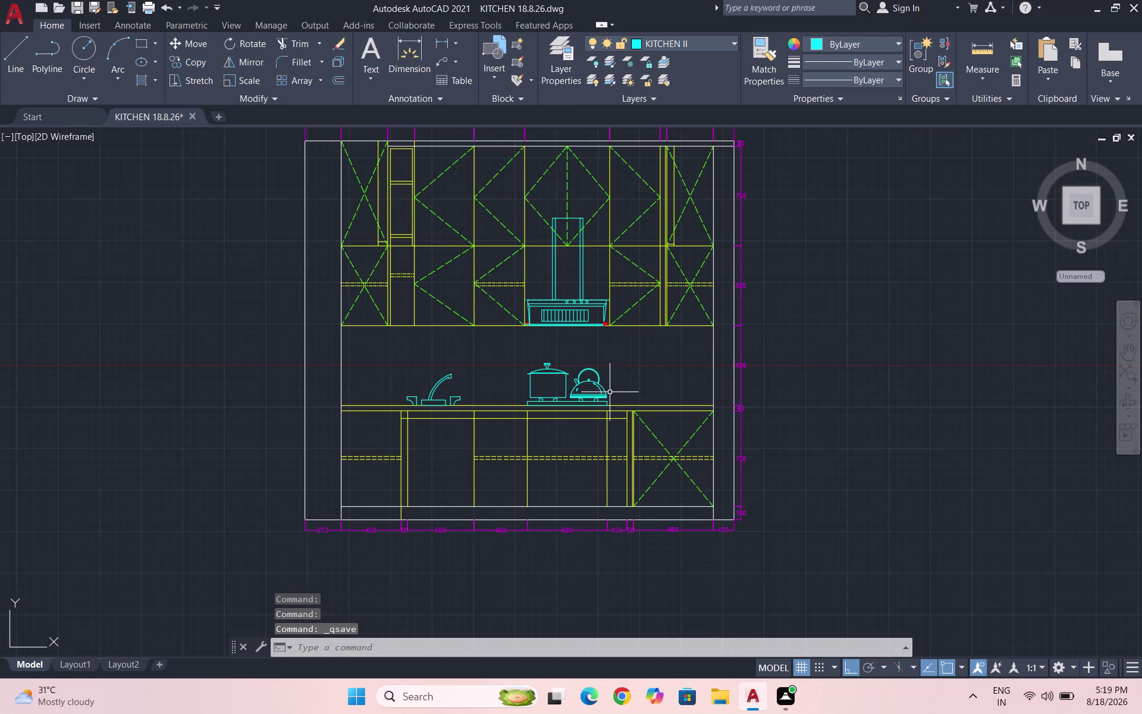
scroll(down, 3)
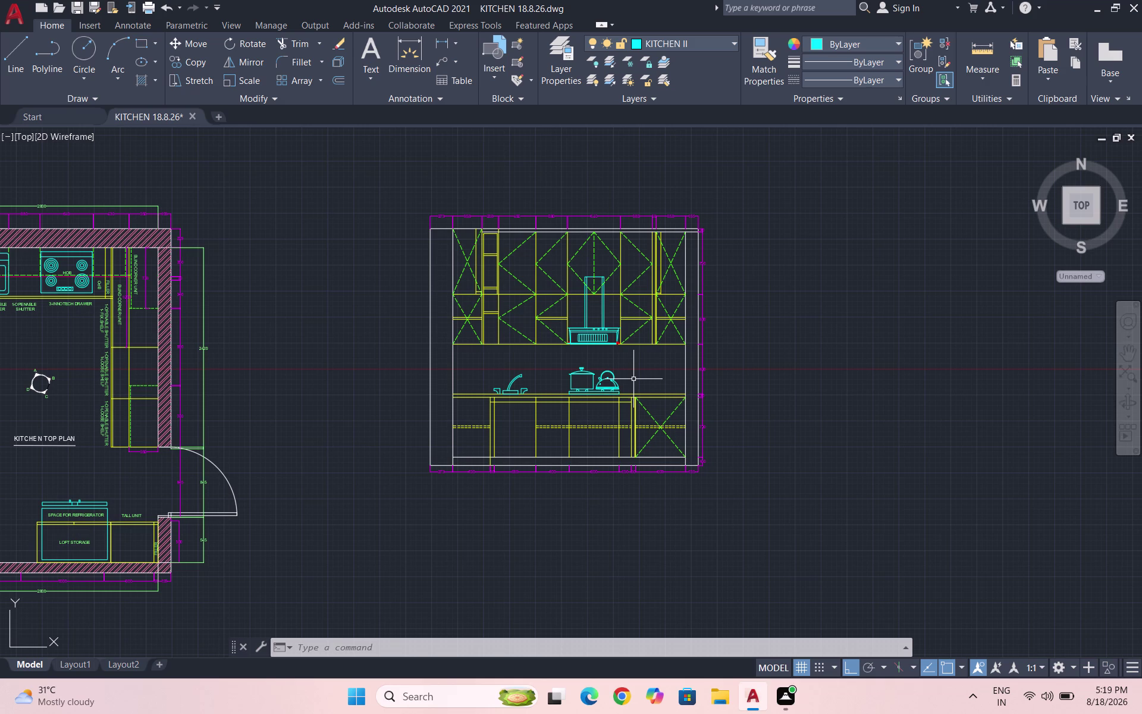
key(ctrl+s)
key(ctrl+s)
key(ctrl+s)
key(ctrl+s)
Zoom back in and start a new LINE command.
scroll(up, 3)
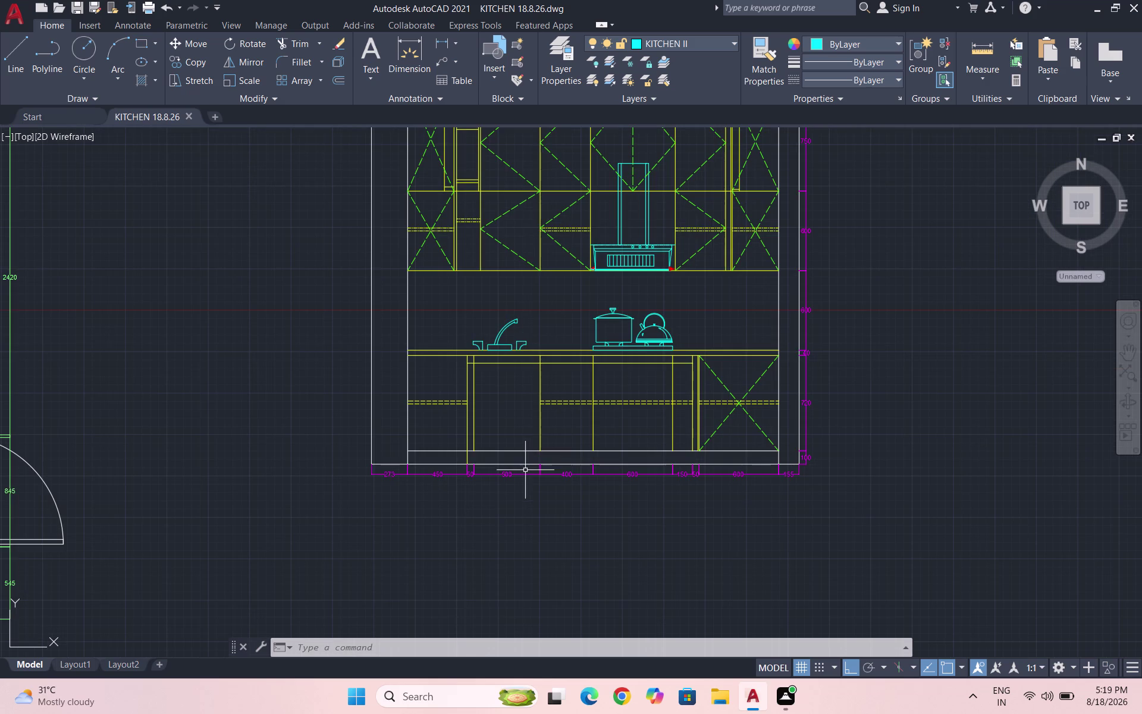
scroll(up, 3)
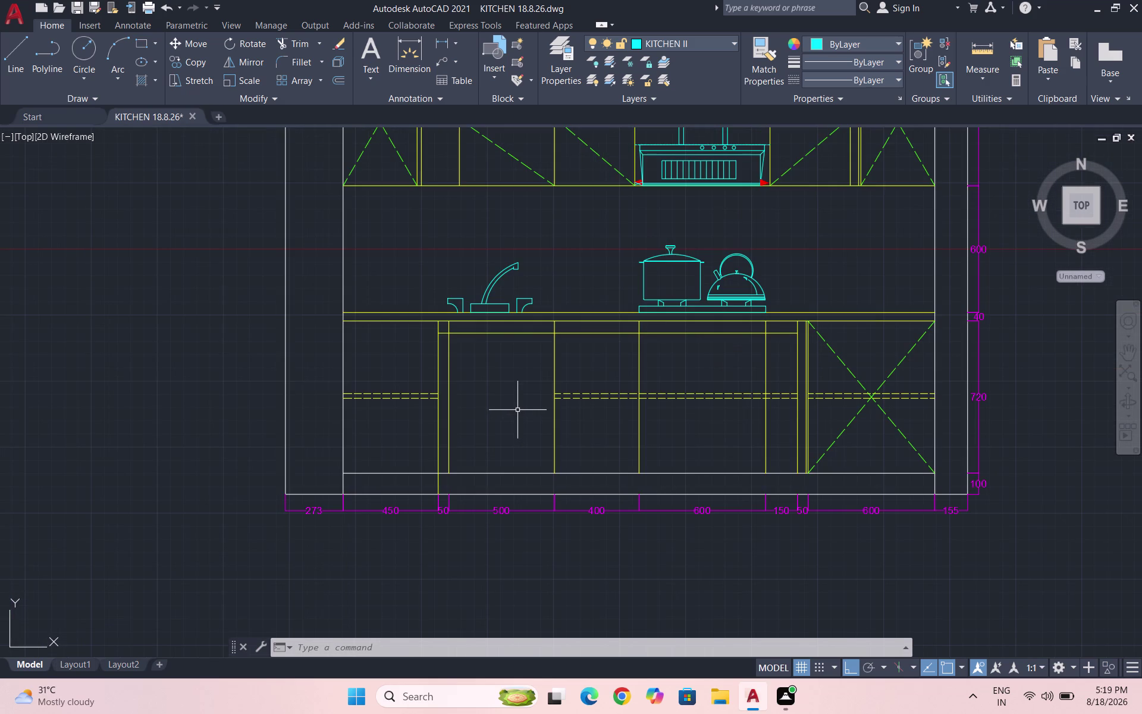
key(l)
key(Return)
scroll(up, 3)
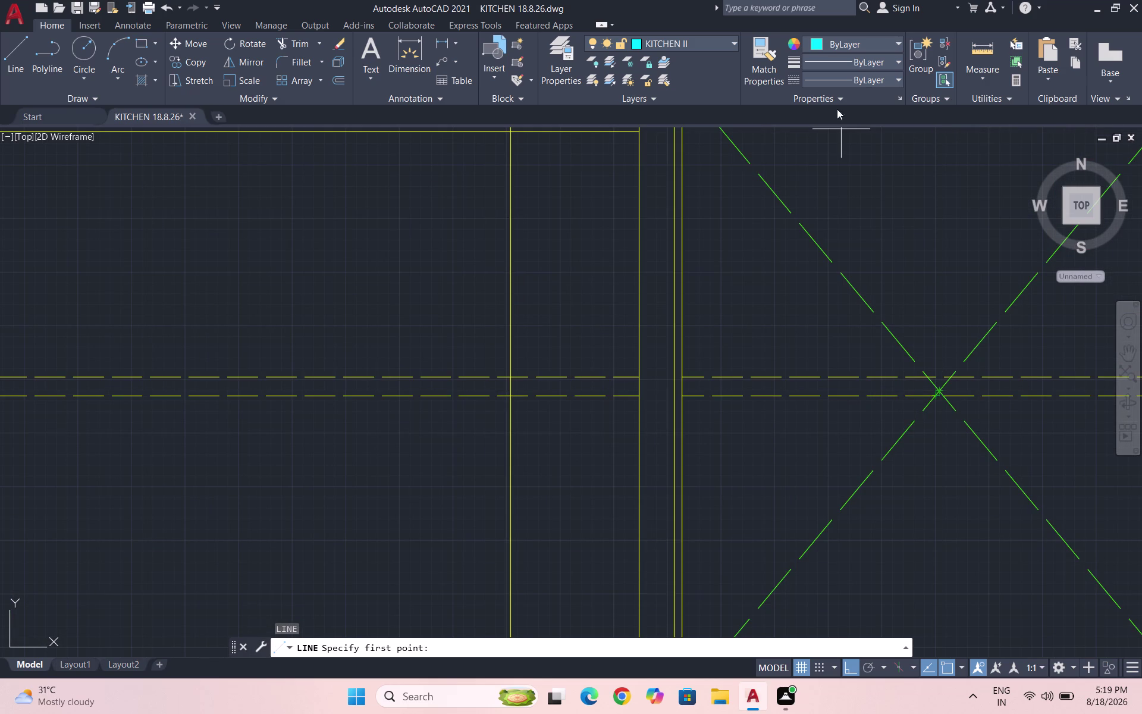
Make DOTS the current layer and ACAD_ISO02W100 the current linetype.
click(694, 32)
click(689, 42)
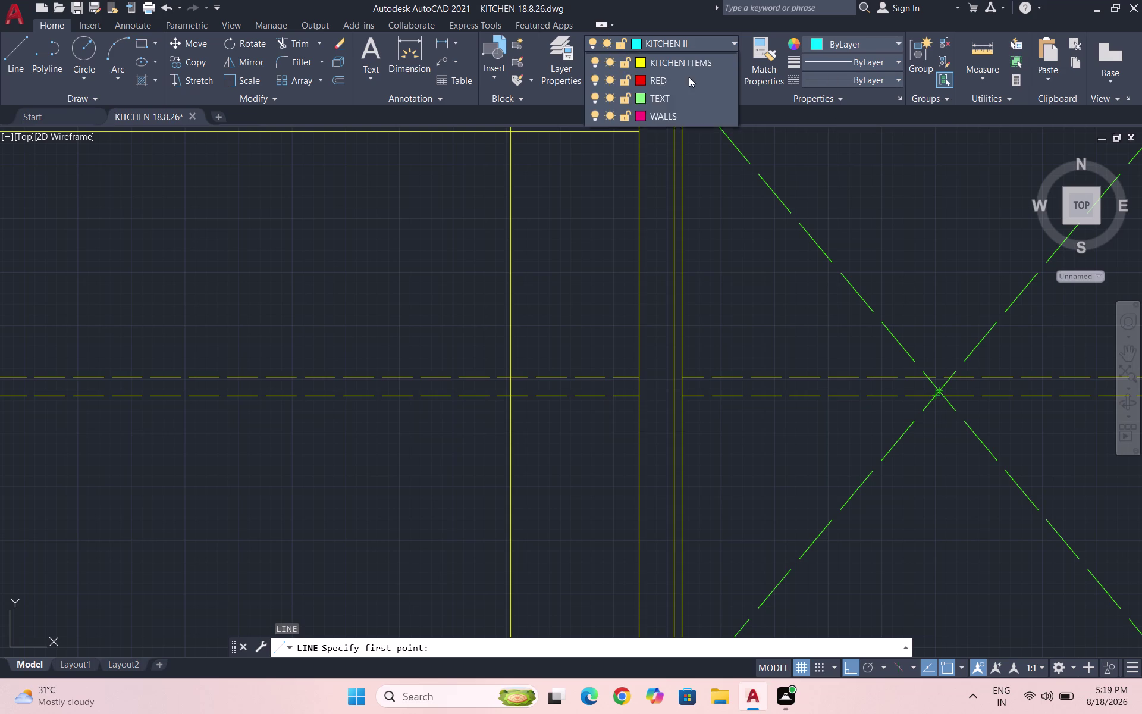
click(693, 129)
scroll(down, 3)
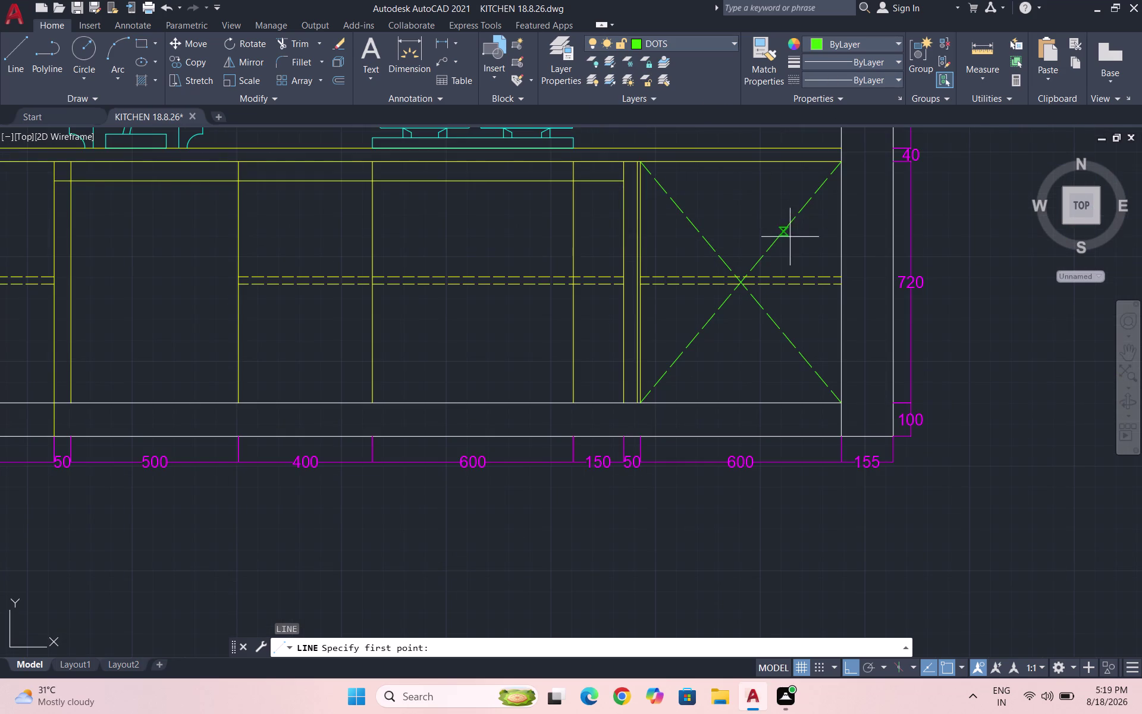
scroll(up, 3)
click(873, 77)
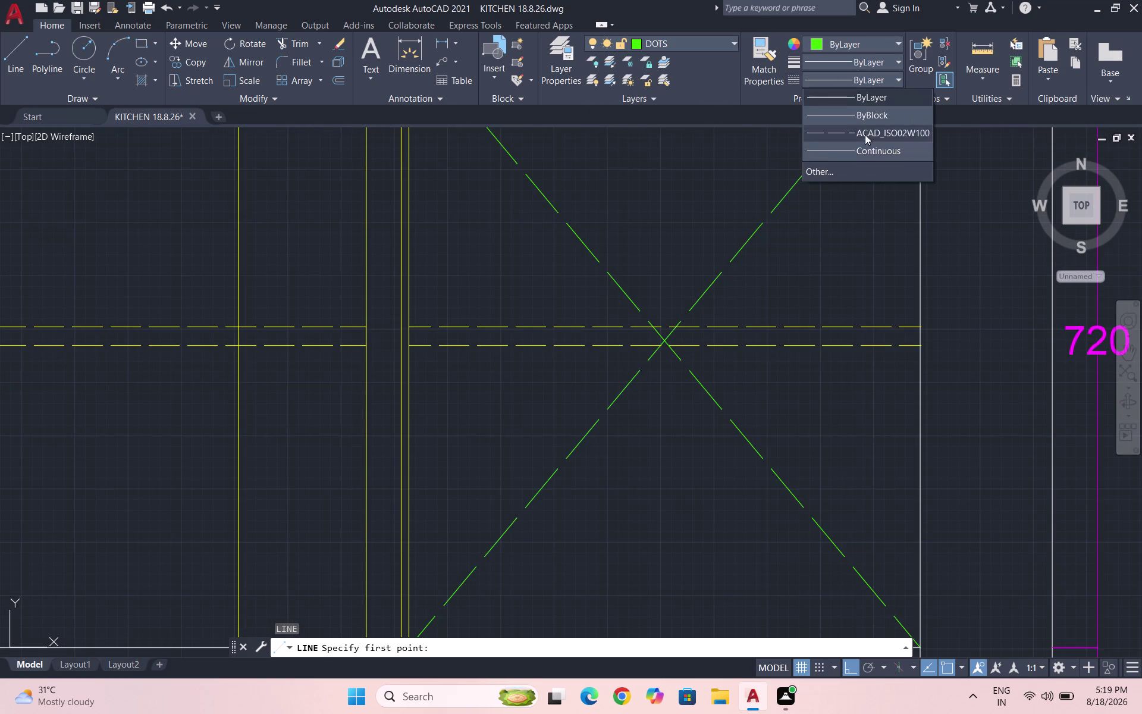
click(866, 130)
Draw a dashed horizontal line from the cabinets' mid-height far past the left edge.
scroll(up, 3)
click(671, 354)
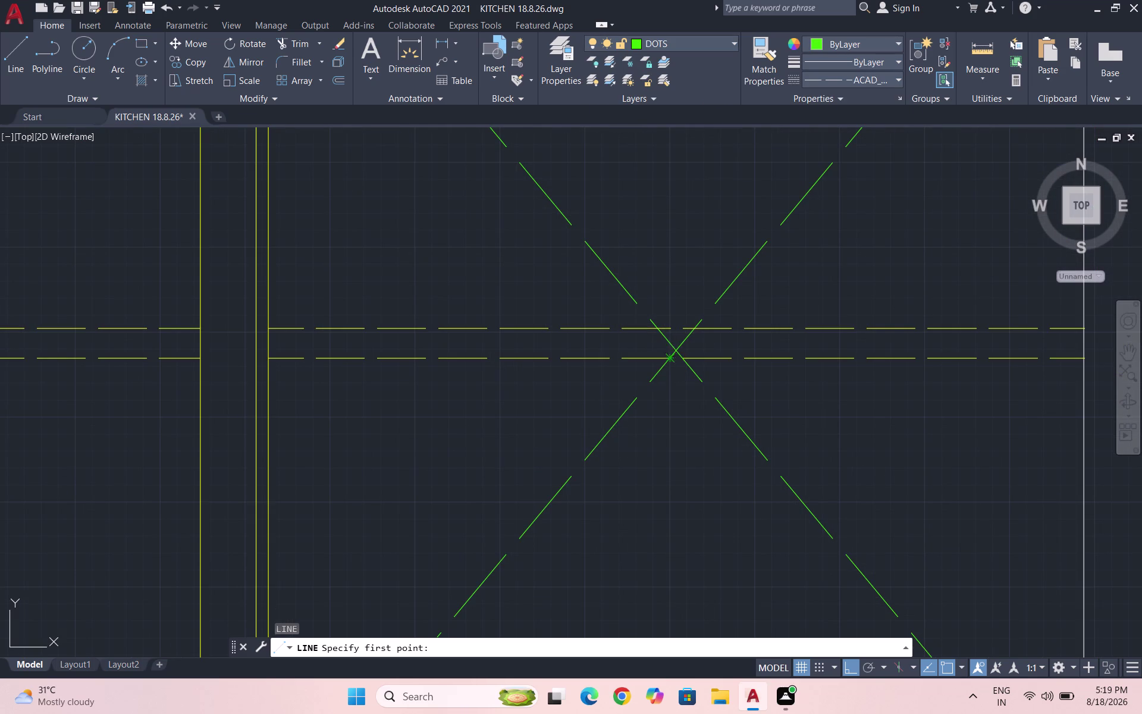
key(Escape)
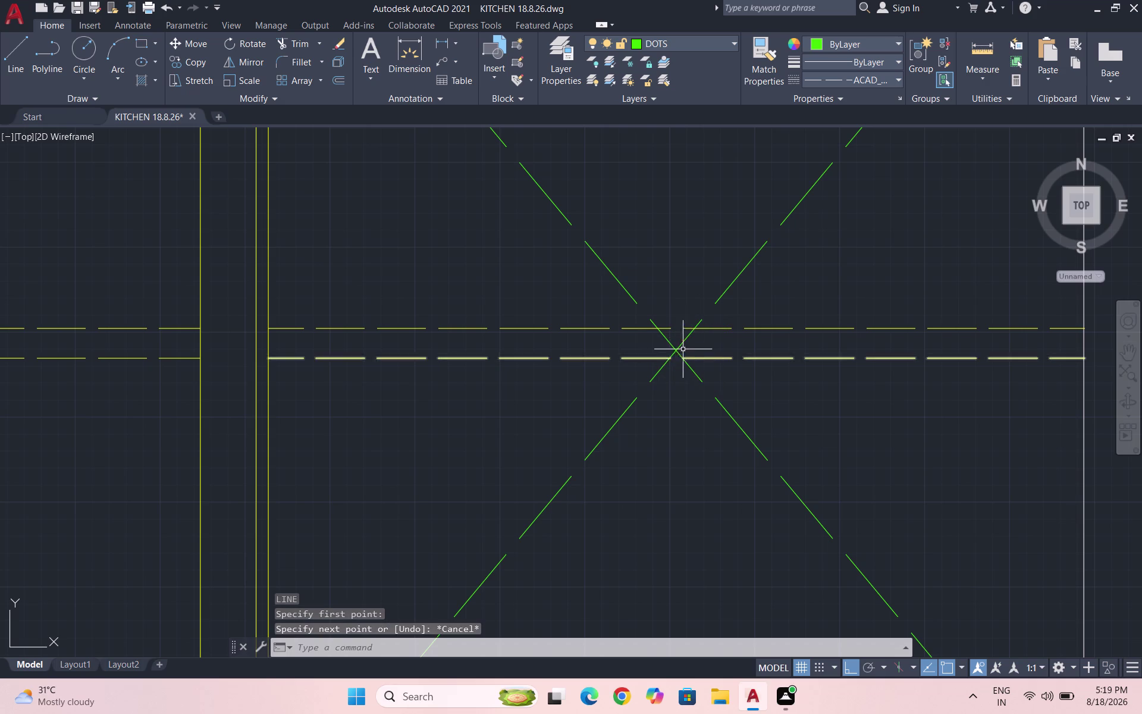
scroll(up, 3)
key(space)
click(700, 347)
scroll(down, 3)
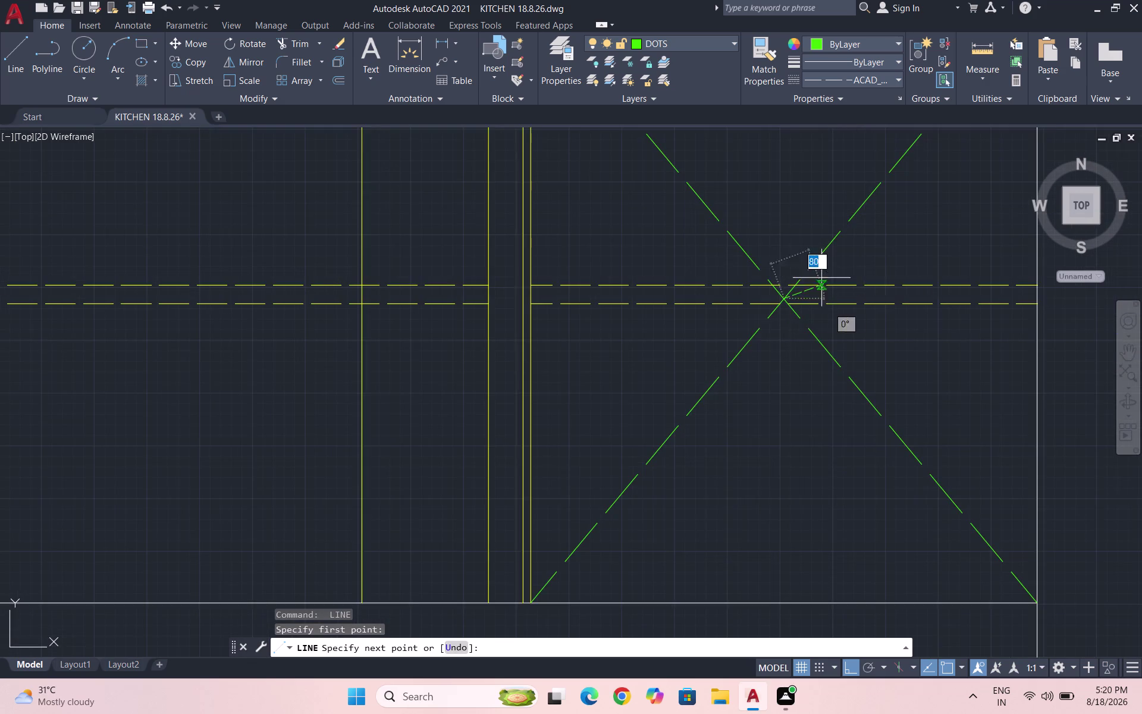
scroll(down, 3)
scroll(down, 3)
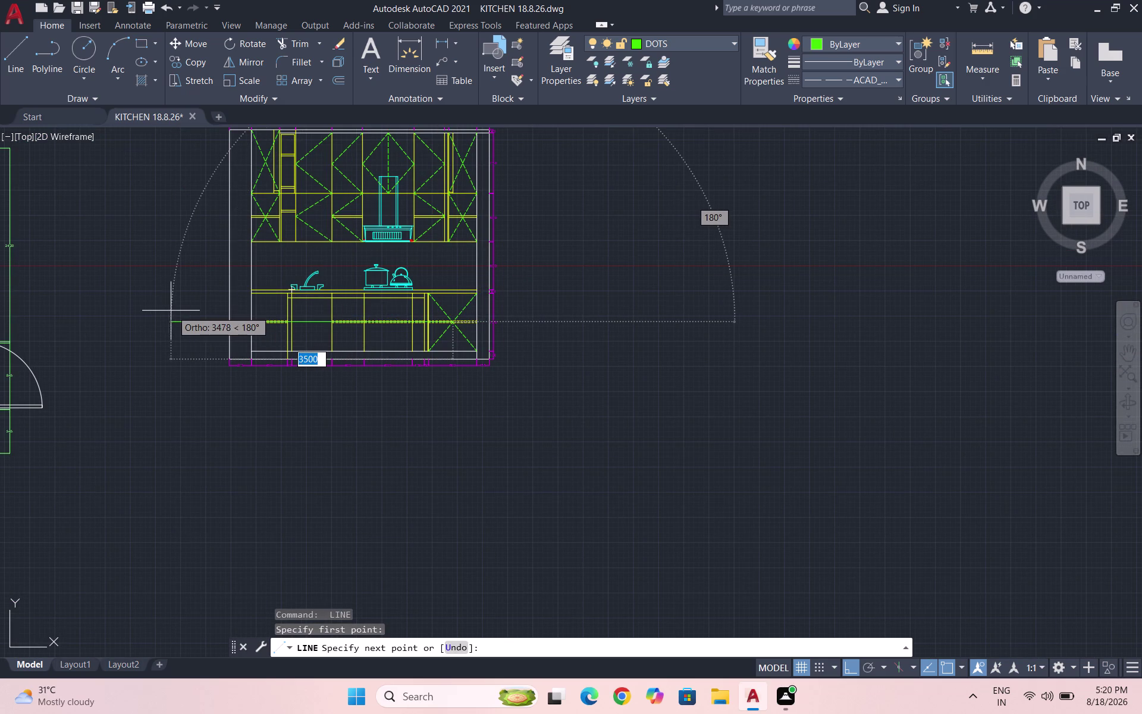
click(171, 311)
key(Escape)
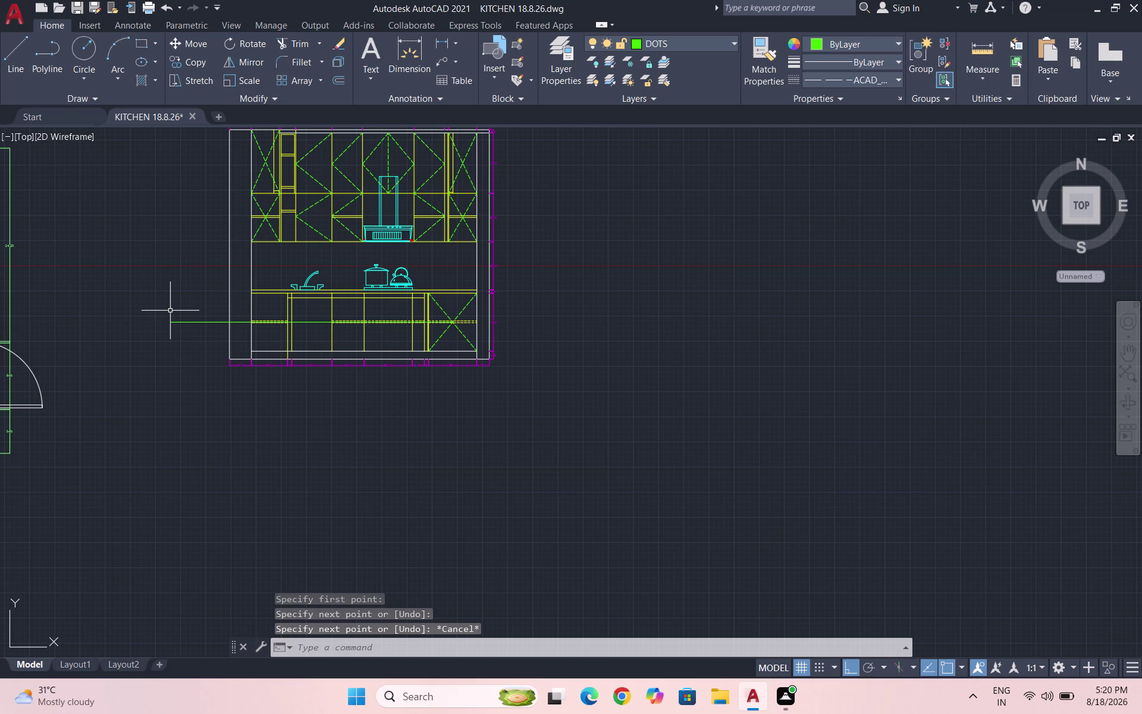
scroll(up, 3)
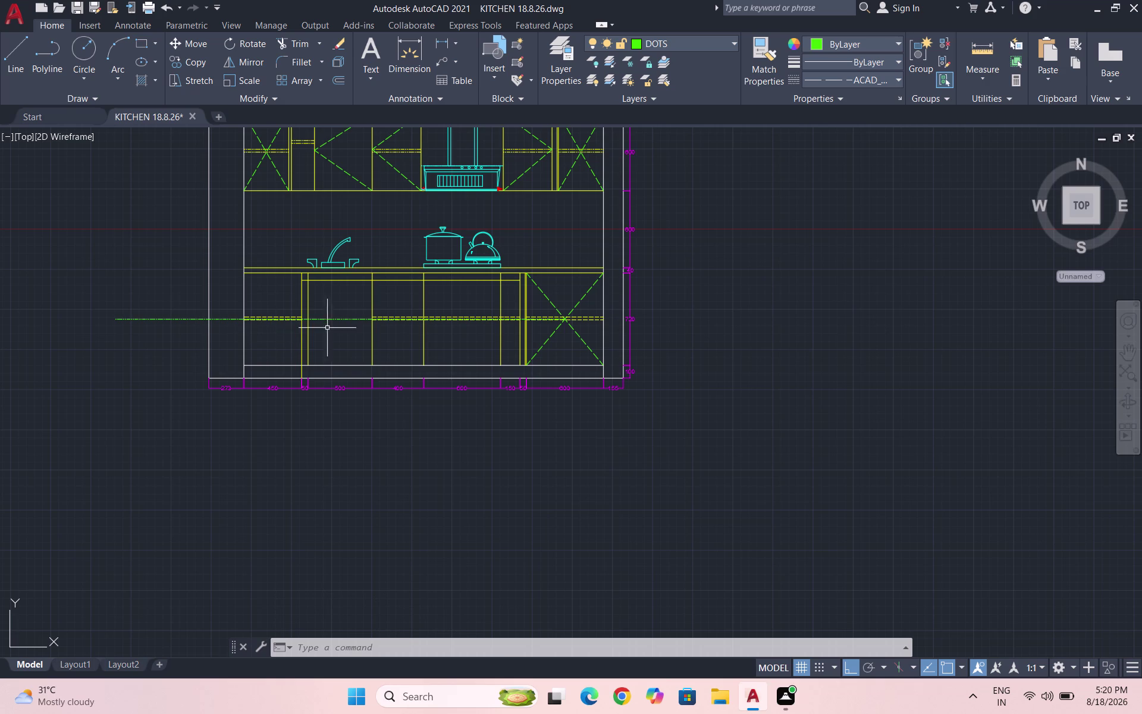
scroll(up, 3)
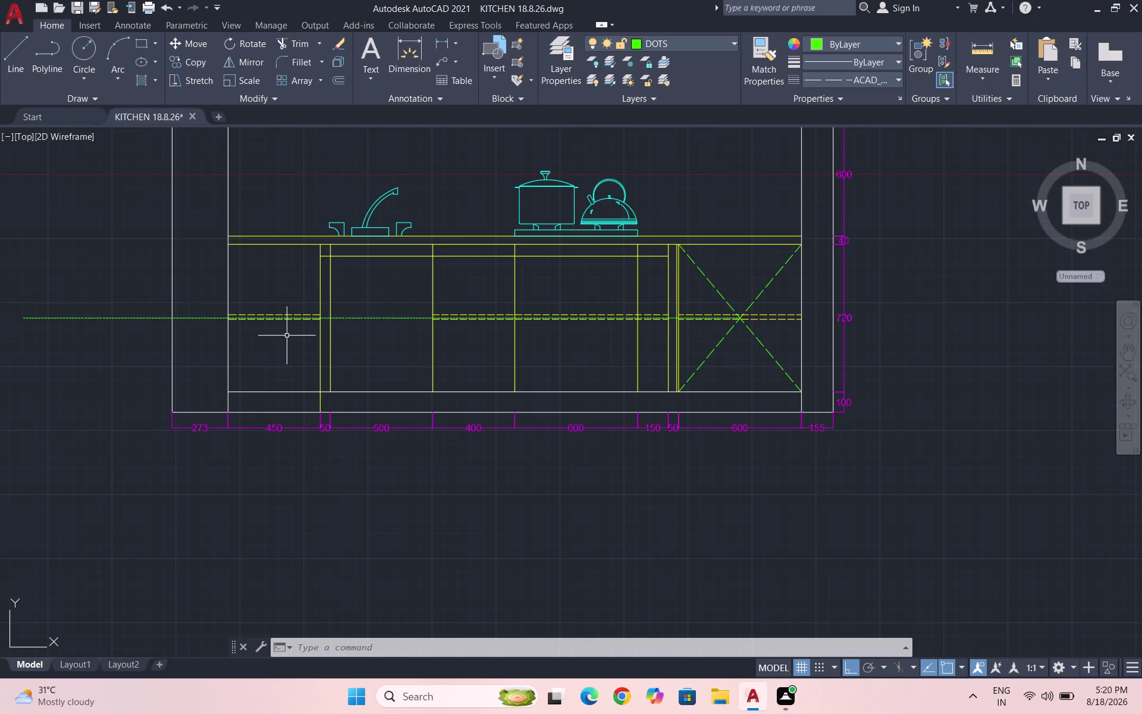
Draw two corner-to-corner diagonals forming a cross on the leftmost base cabinet.
key(l)
key(Return)
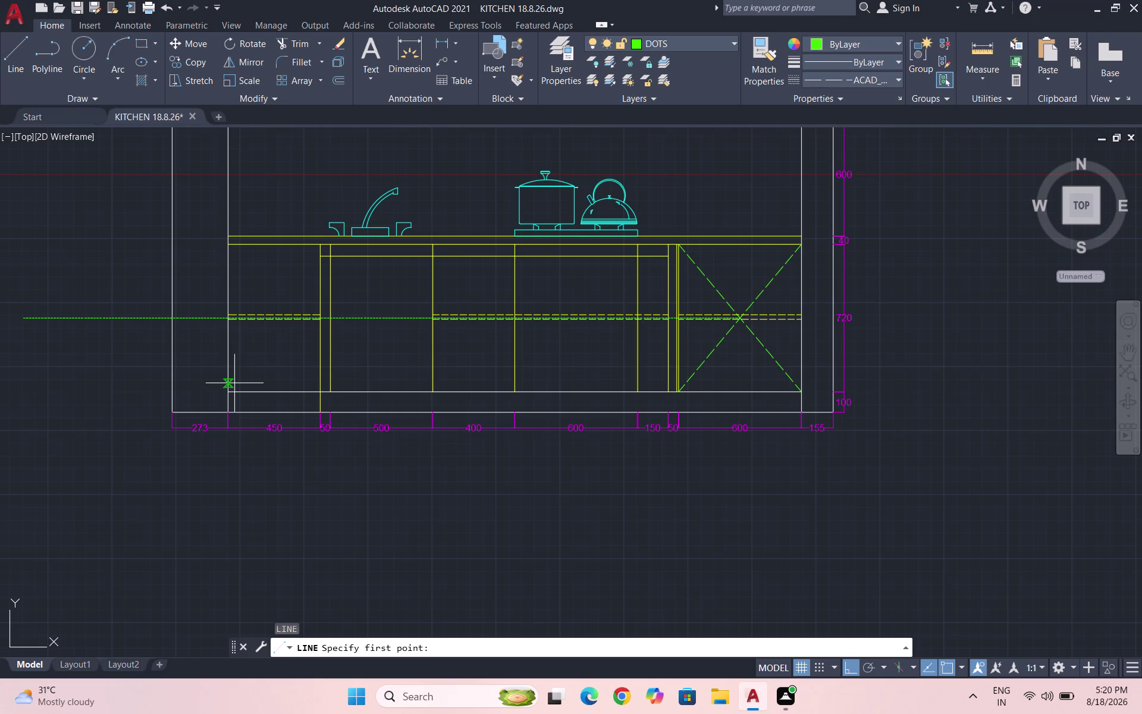
click(228, 389)
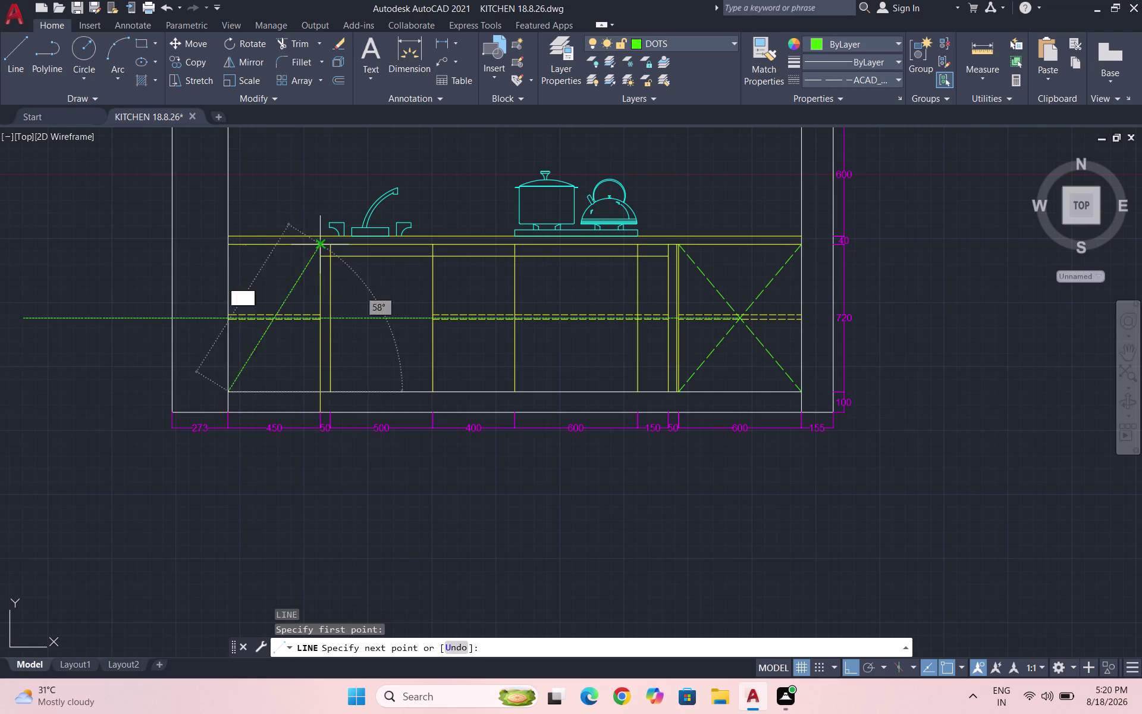
click(316, 243)
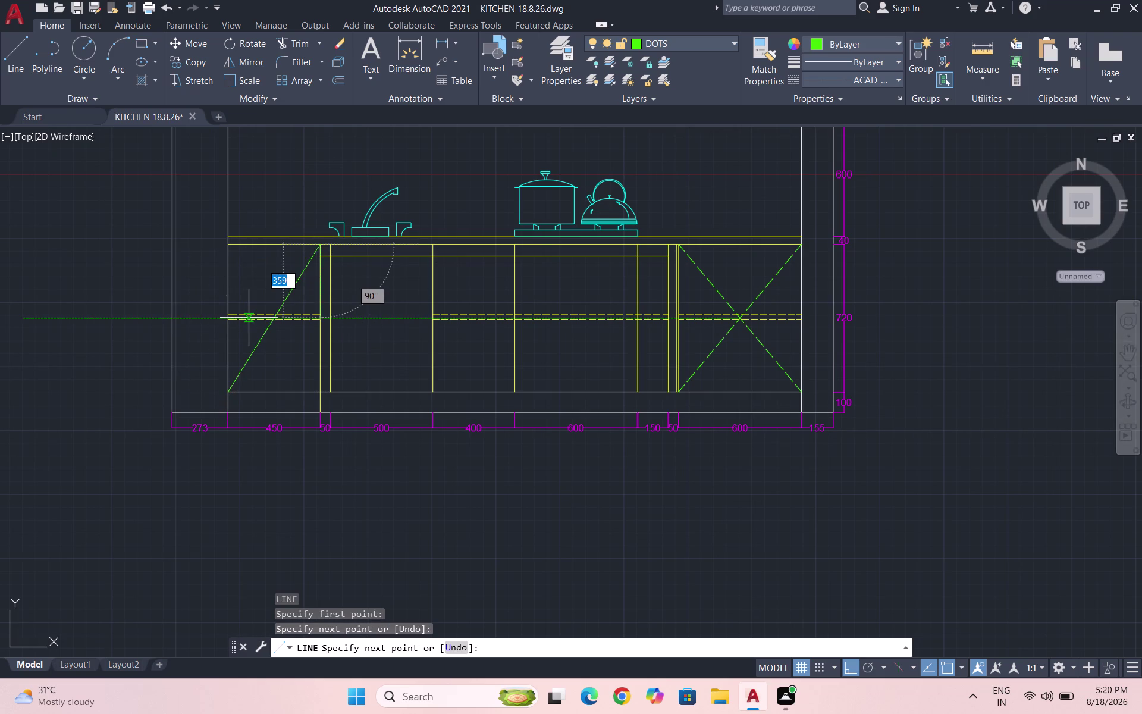
key(space)
key(space)
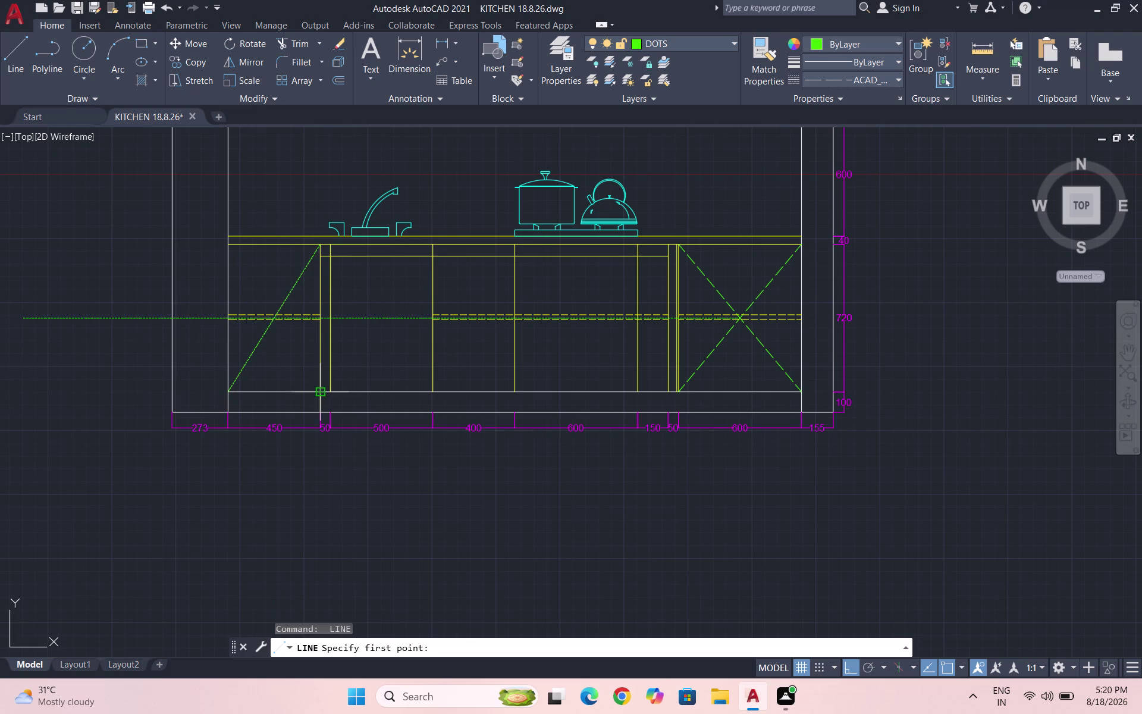
click(321, 389)
click(227, 247)
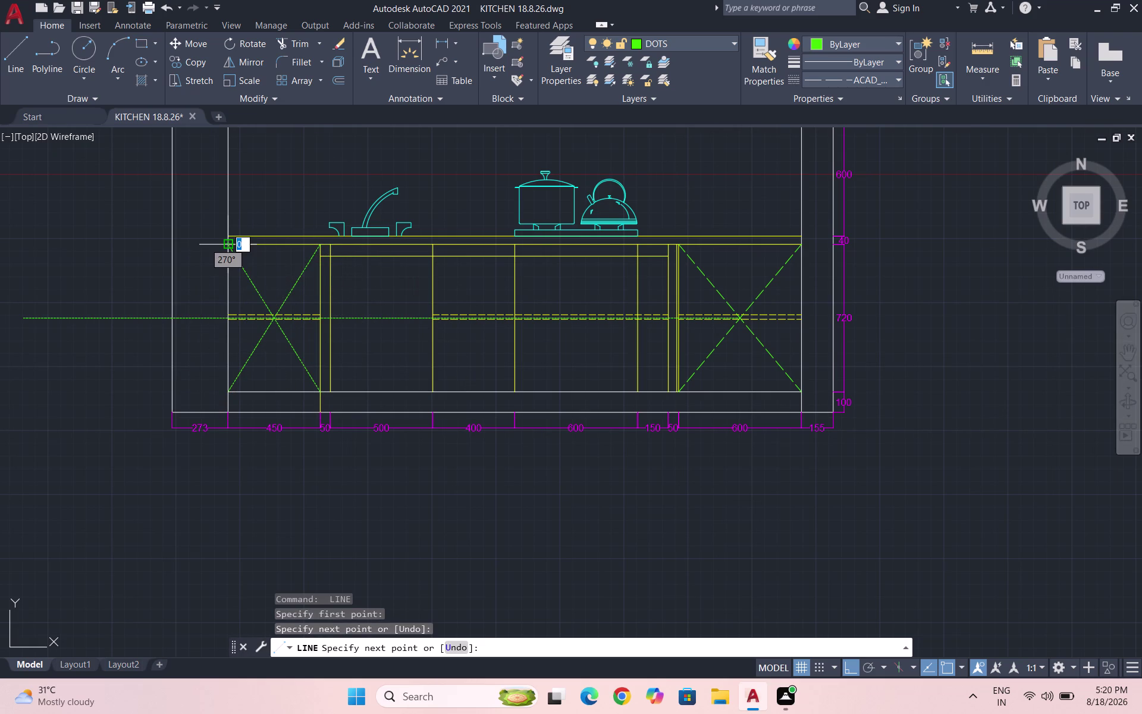
key(Escape)
Set the cross diagonals' linetype scale to 5 in the Properties palette.
scroll(up, 3)
click(338, 337)
click(230, 314)
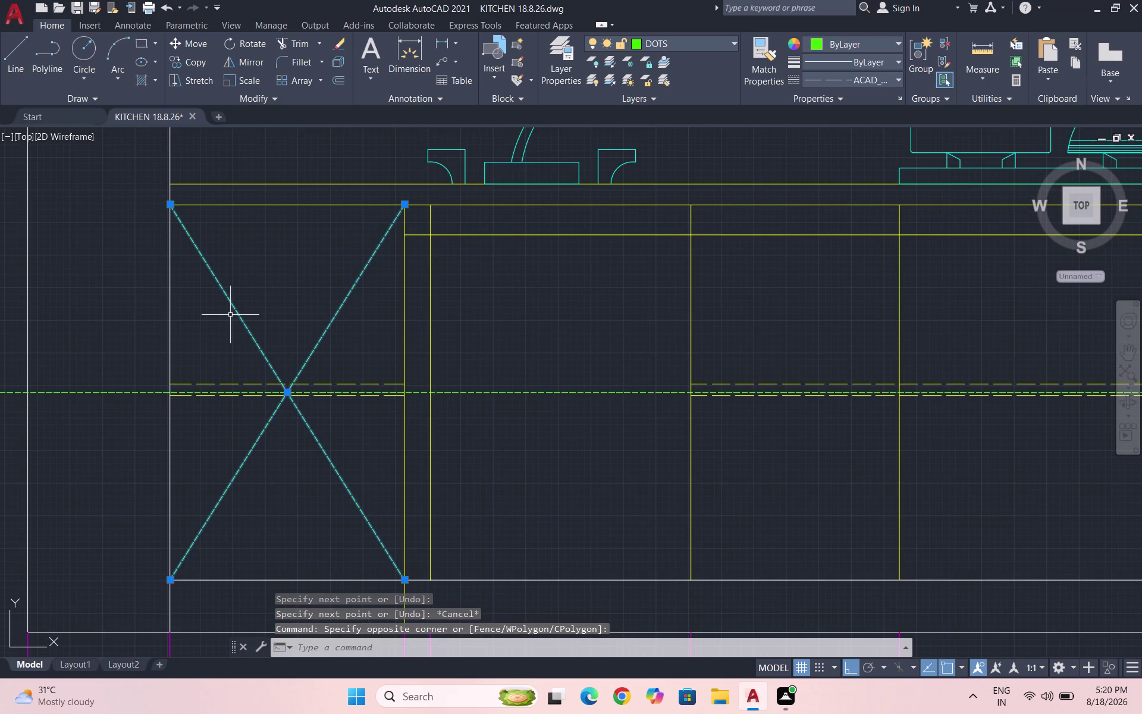
text(PR)
key(Return)
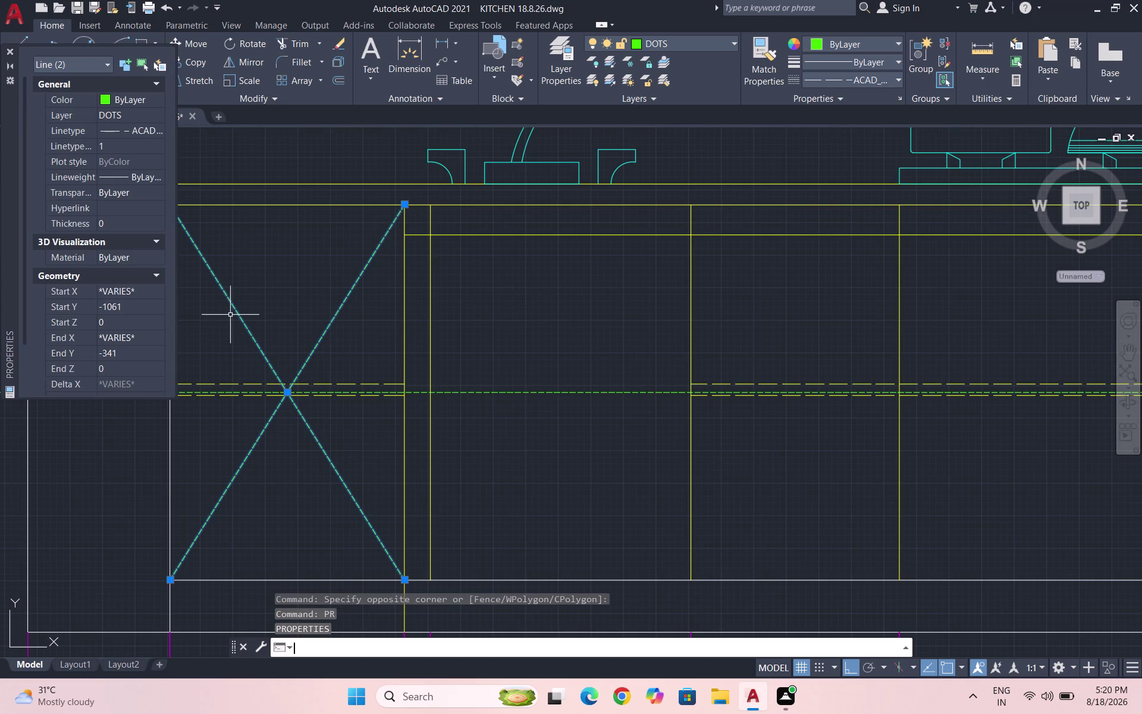
click(137, 151)
key(5)
key(Return)
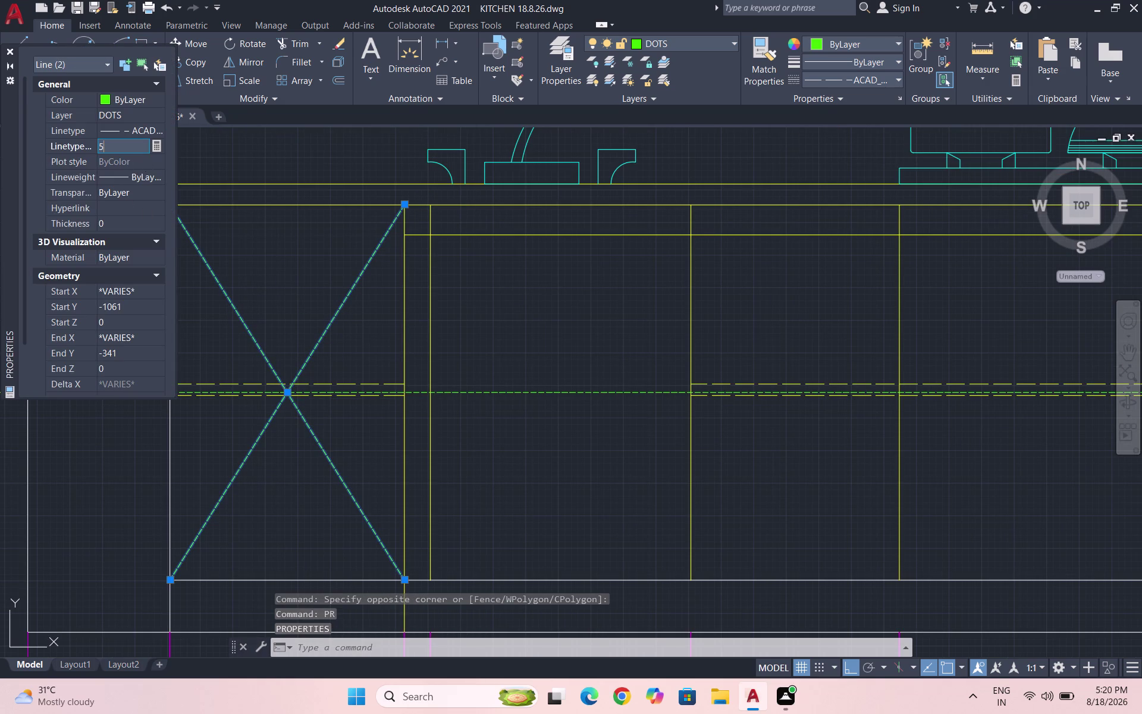
click(10, 51)
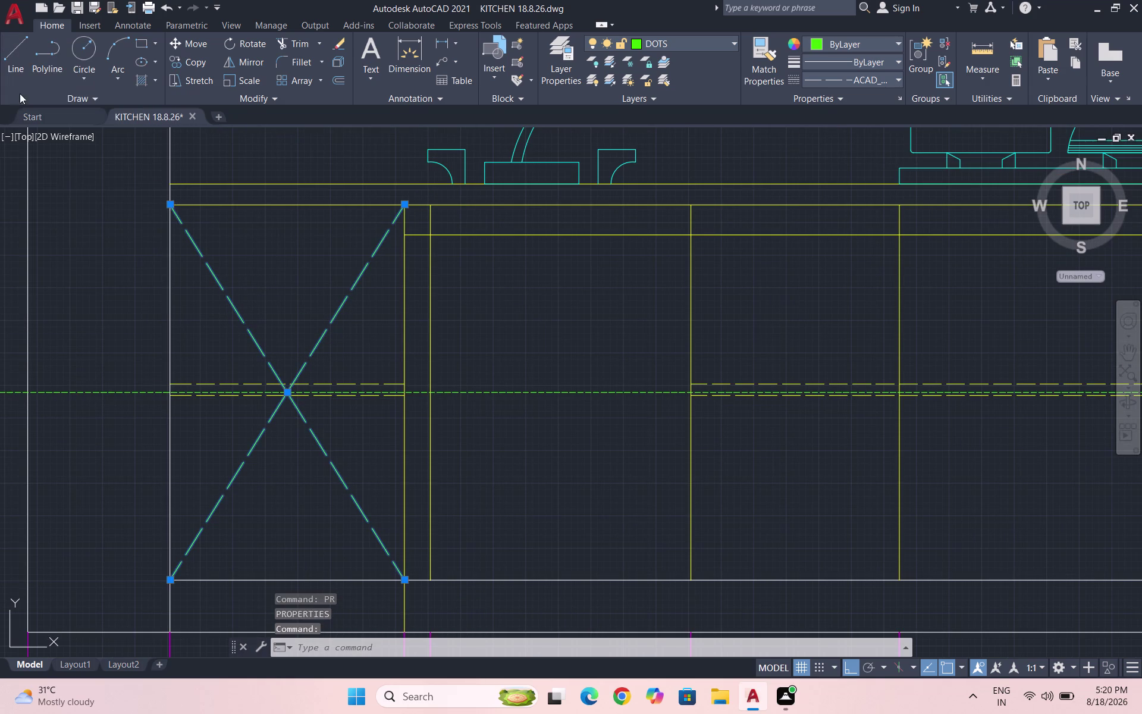
key(Escape)
scroll(down, 3)
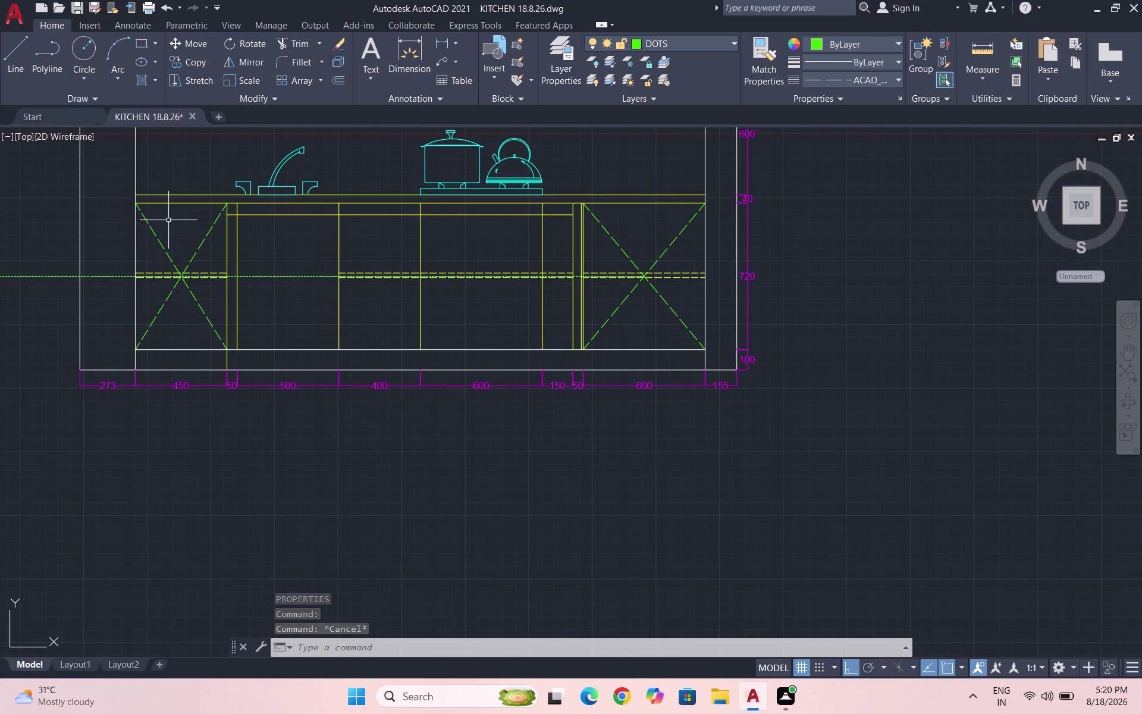
Draw two lines from the 500 cabinet's top-right corner to left mid-height to bottom-right.
key(l)
key(Return)
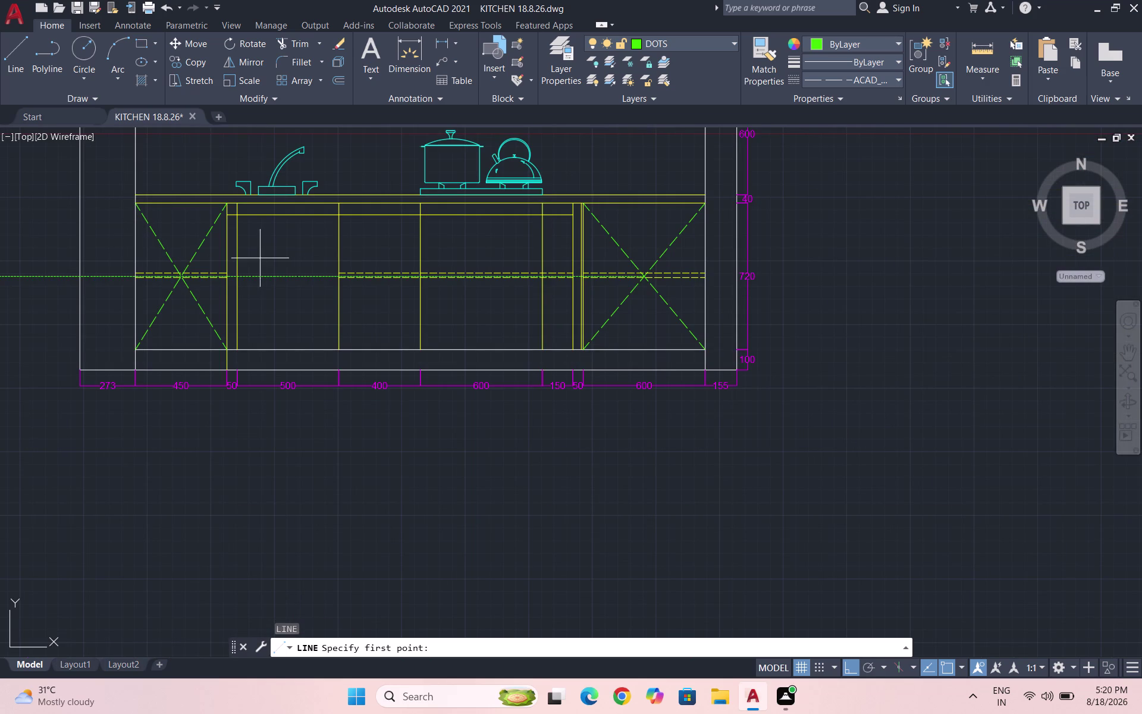
scroll(up, 3)
click(459, 166)
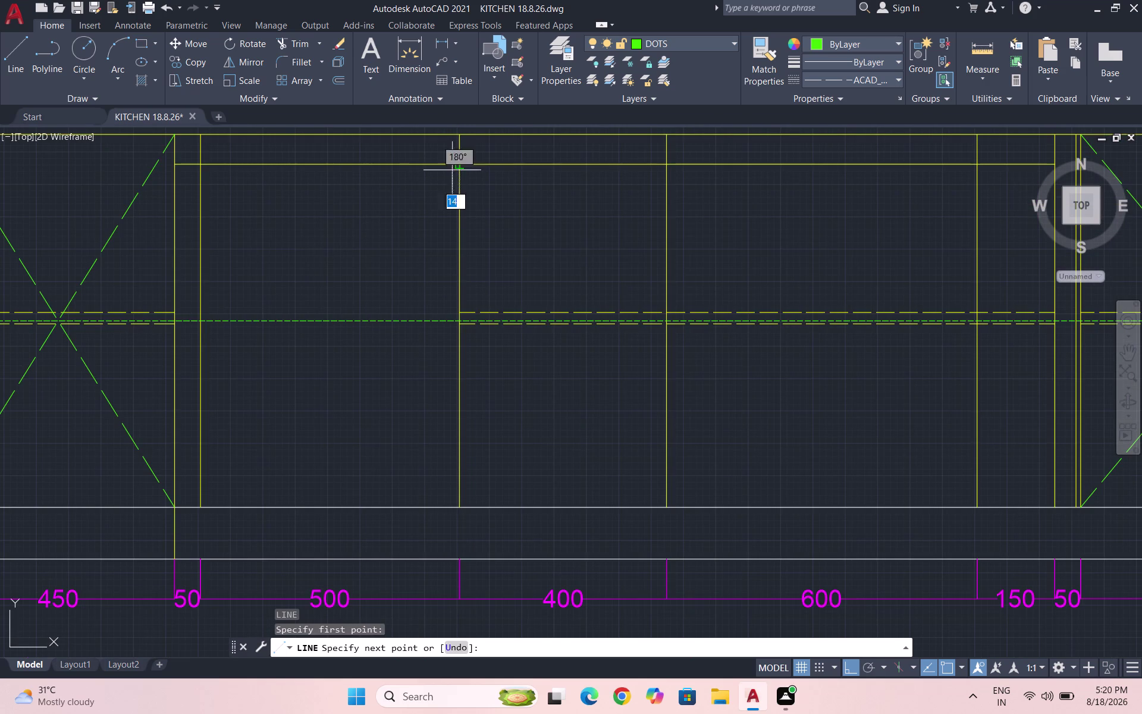
click(199, 314)
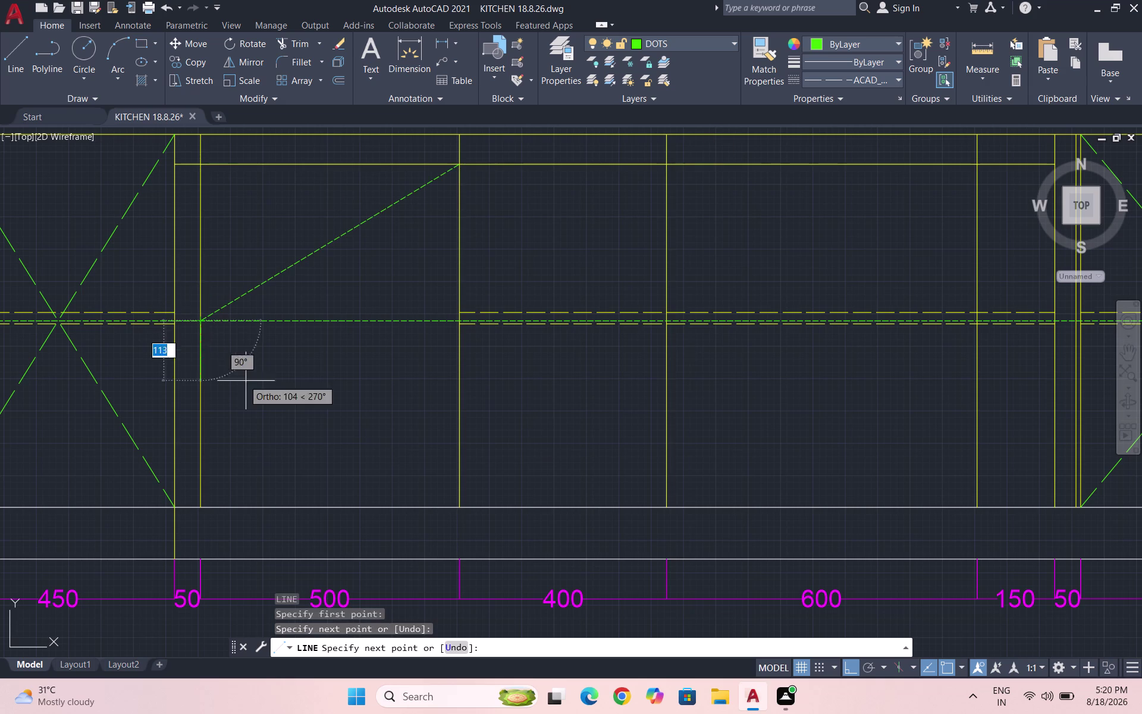
click(457, 508)
key(Escape)
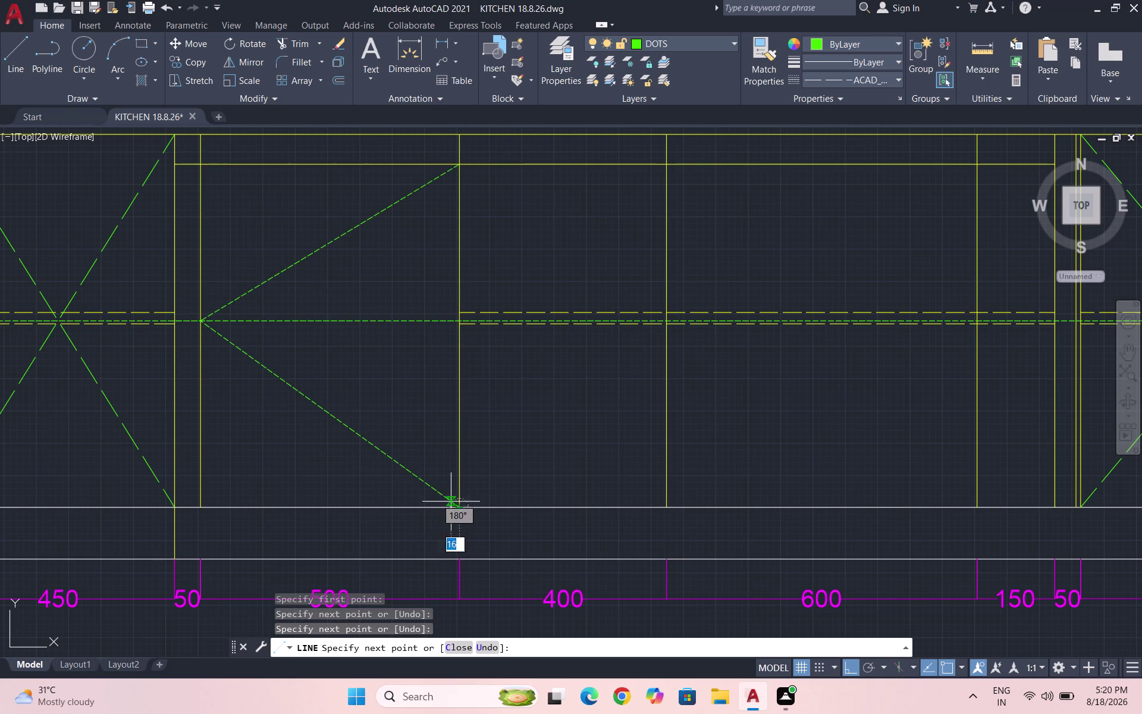
Set the two symbol lines' linetype scale to 5 in Properties.
drag(399, 482, 346, 453)
click(256, 390)
drag(364, 269, 339, 250)
click(305, 219)
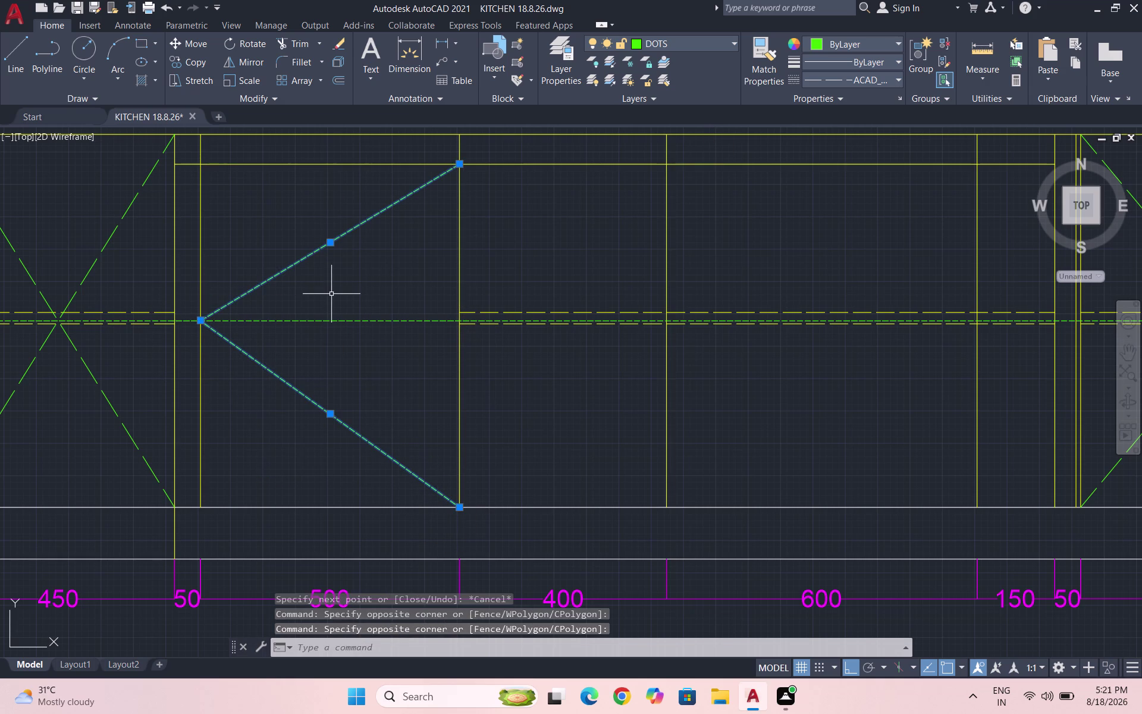
text(PR)
key(Return)
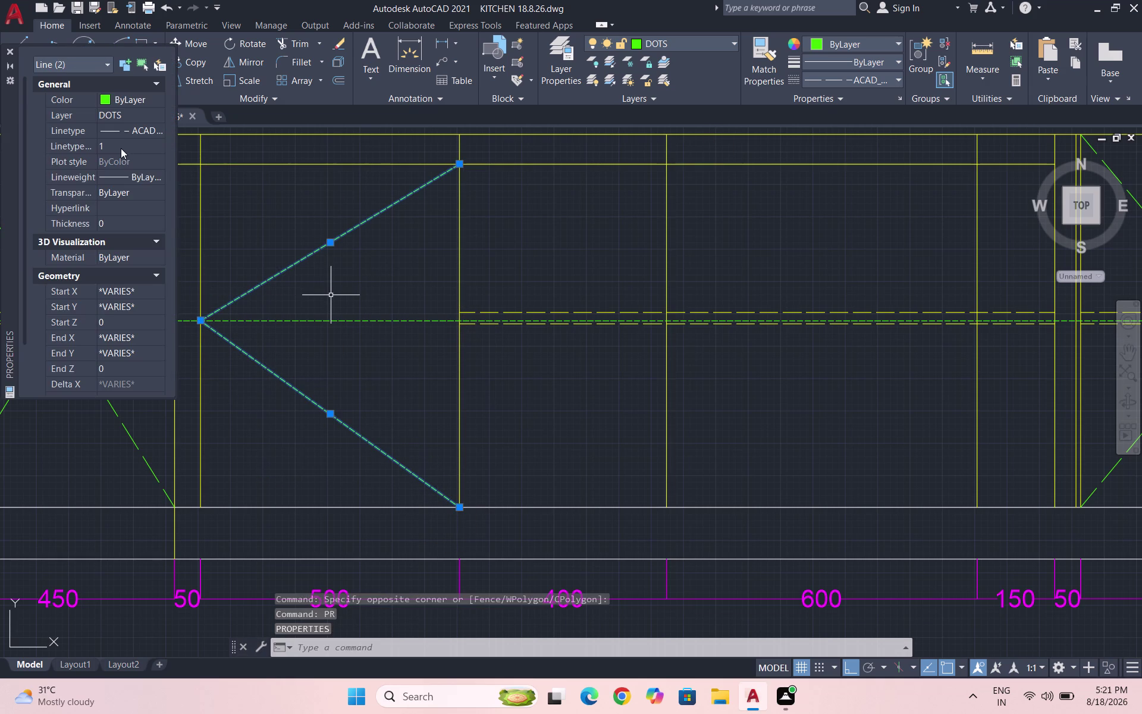
click(121, 148)
key(5)
key(Return)
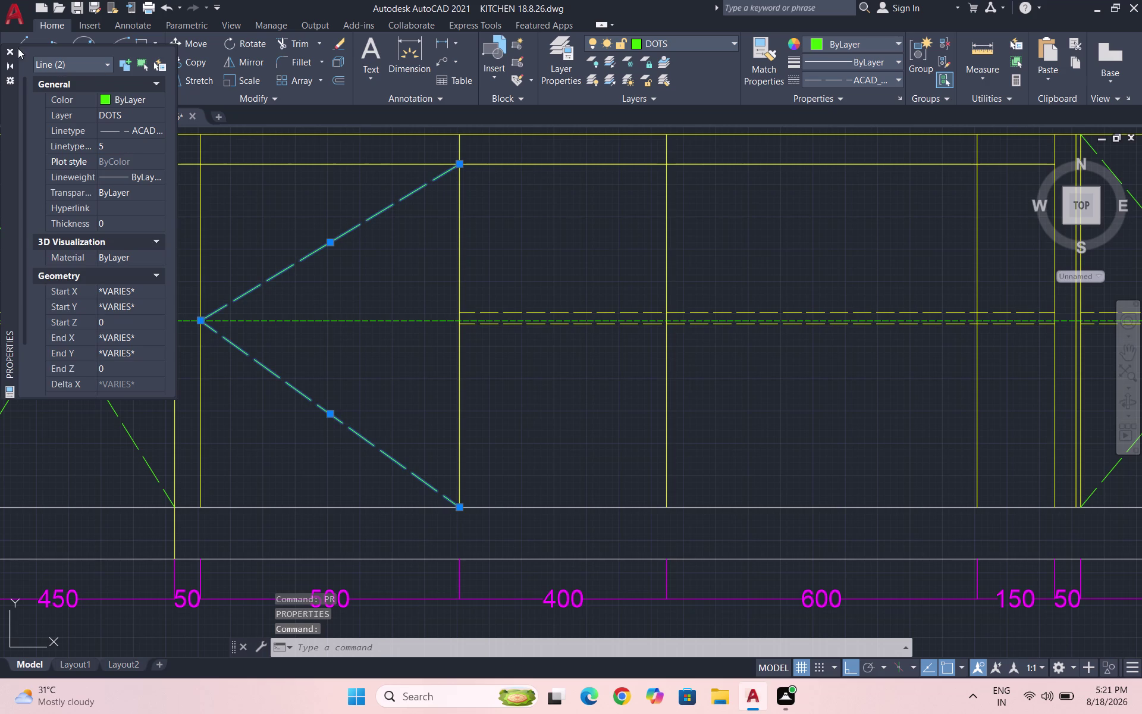
click(10, 48)
key(Escape)
scroll(down, 3)
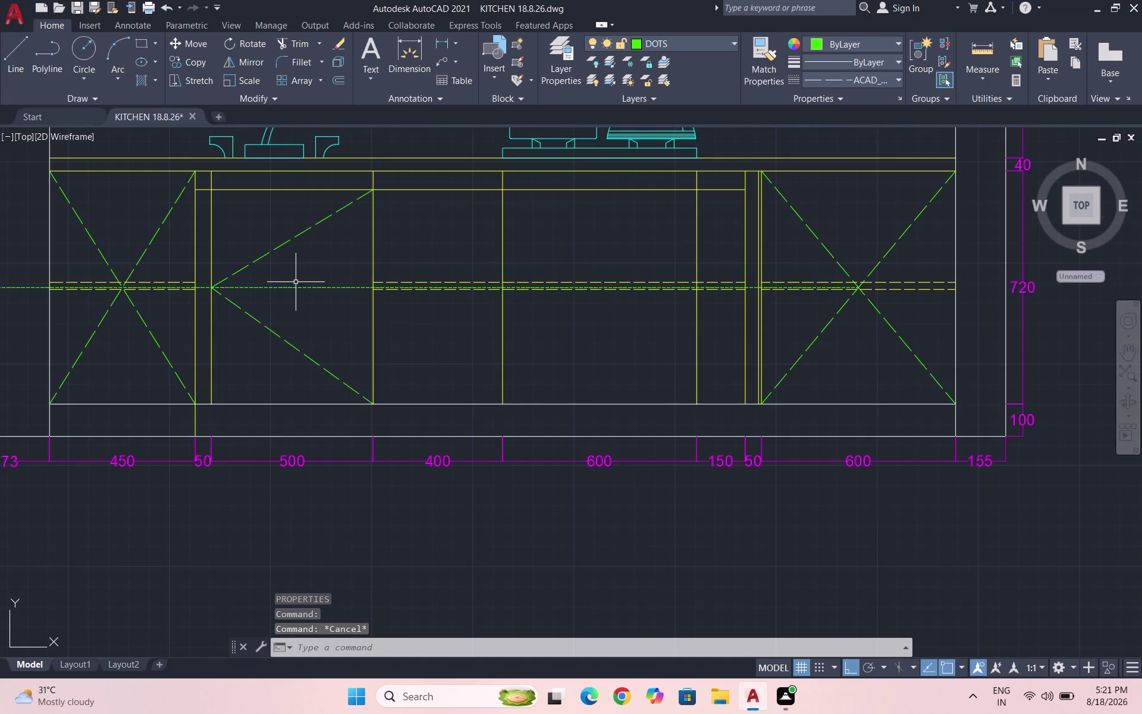
Draw the upper symbol line from the 400 cabinet's left midpoint to its top-right corner.
key(l)
key(Return)
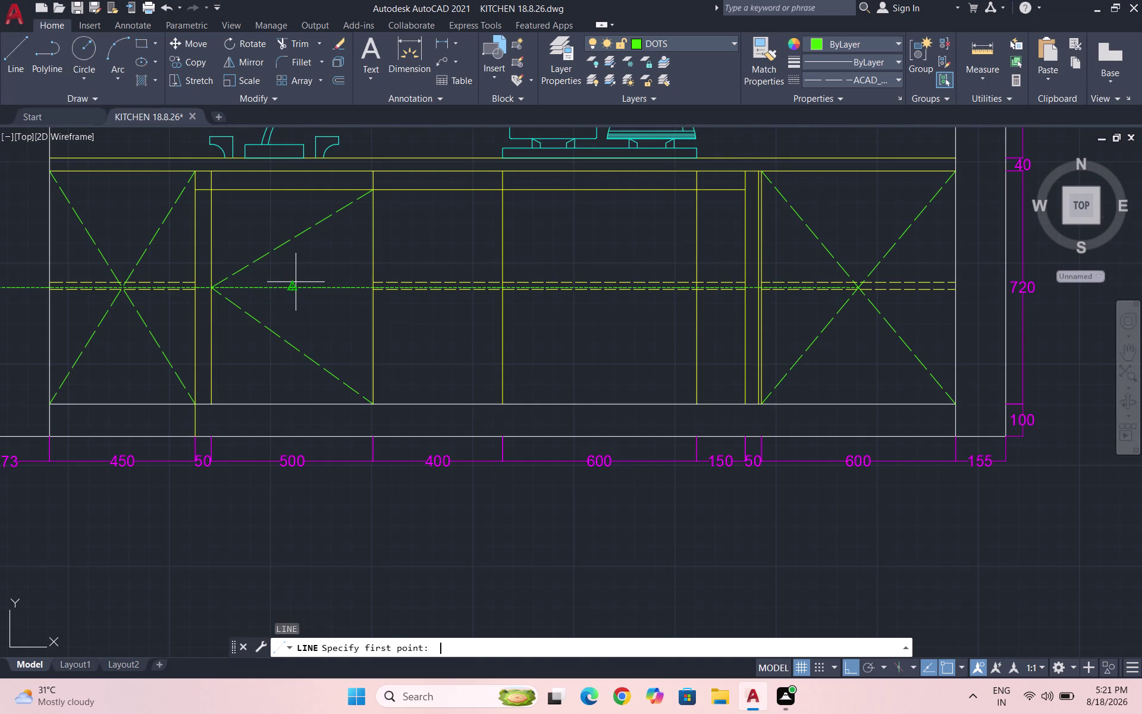
scroll(up, 3)
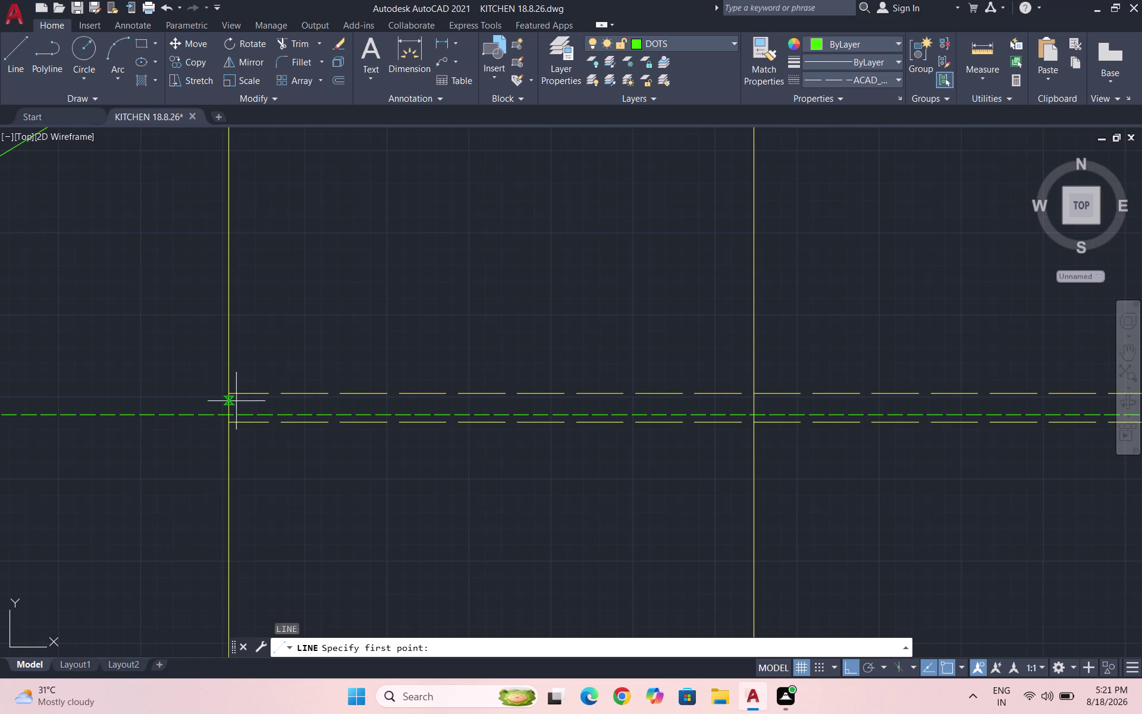
click(229, 412)
scroll(down, 3)
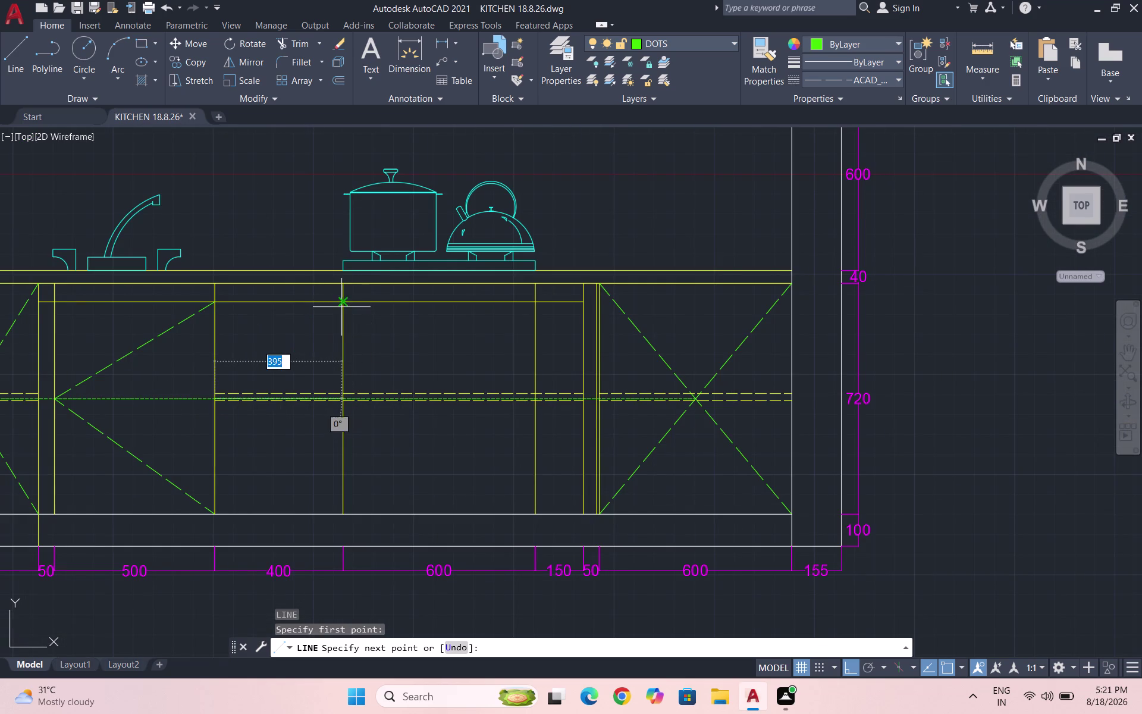
scroll(up, 3)
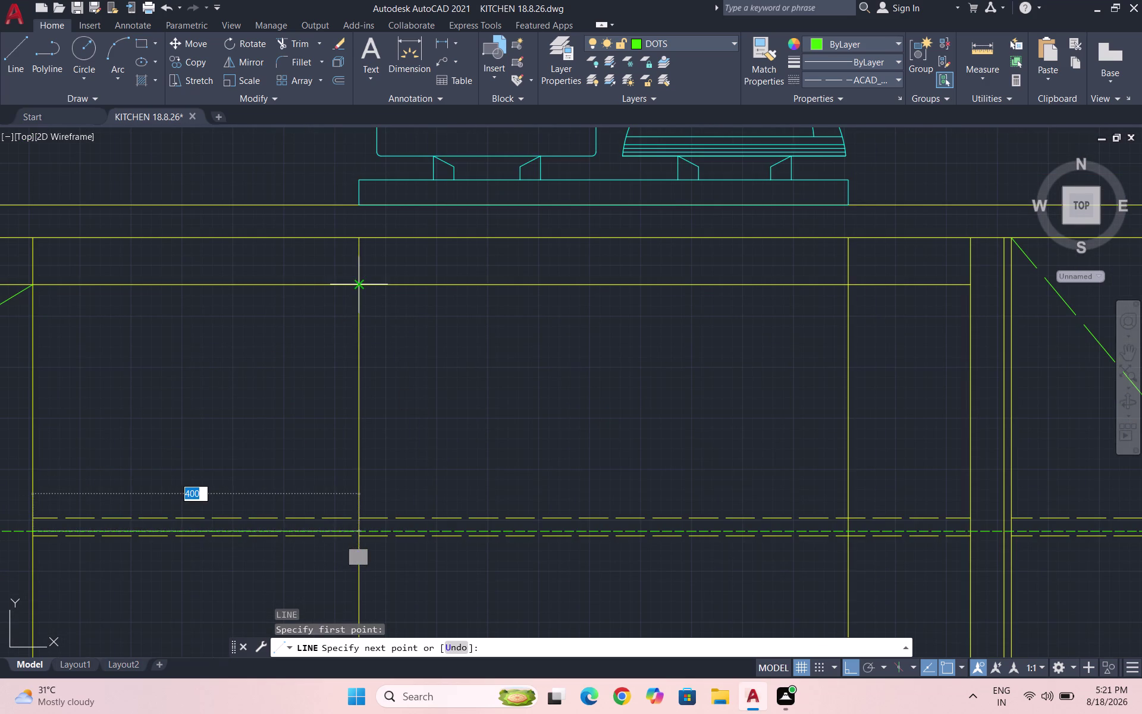
click(355, 289)
key(Escape)
scroll(down, 3)
Draw the lower symbol line from the left midpoint to the bottom-right corner.
key(space)
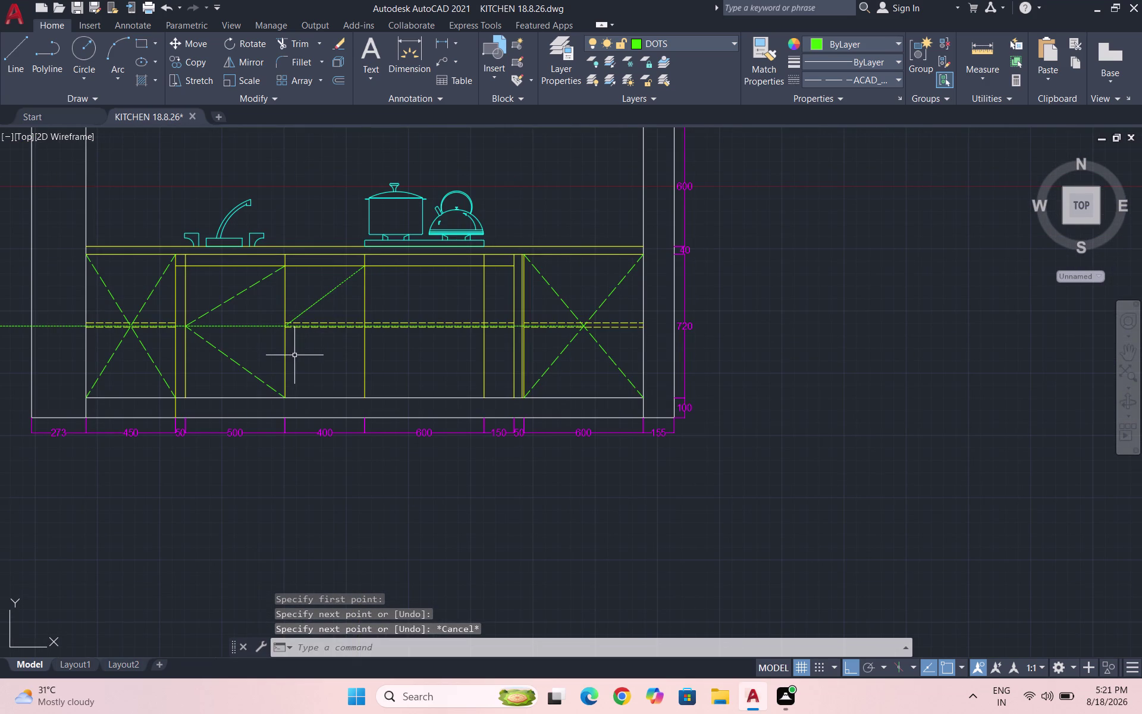
scroll(up, 3)
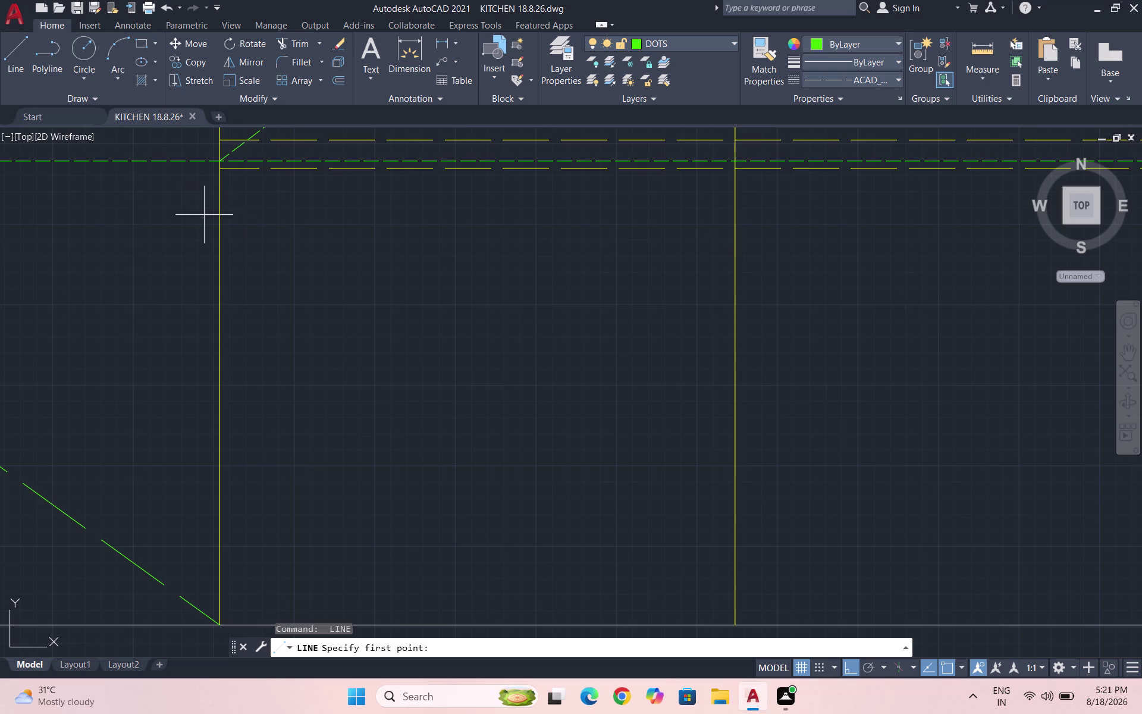
scroll(up, 3)
scroll(down, 3)
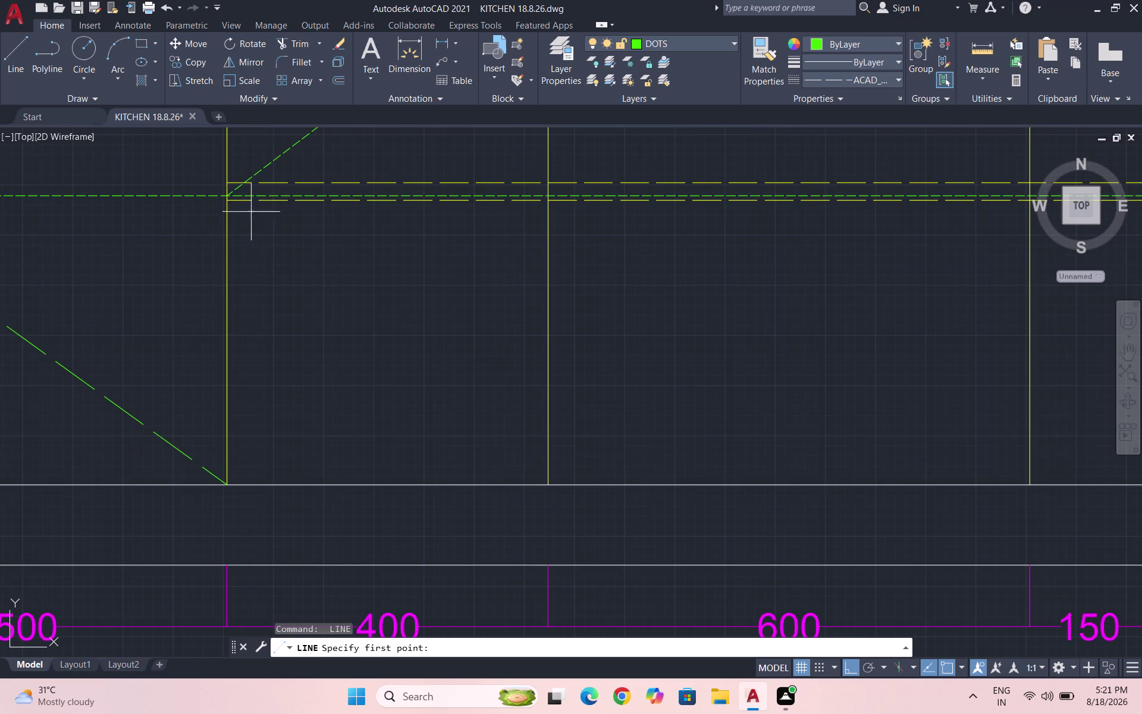
scroll(up, 3)
click(223, 207)
scroll(down, 3)
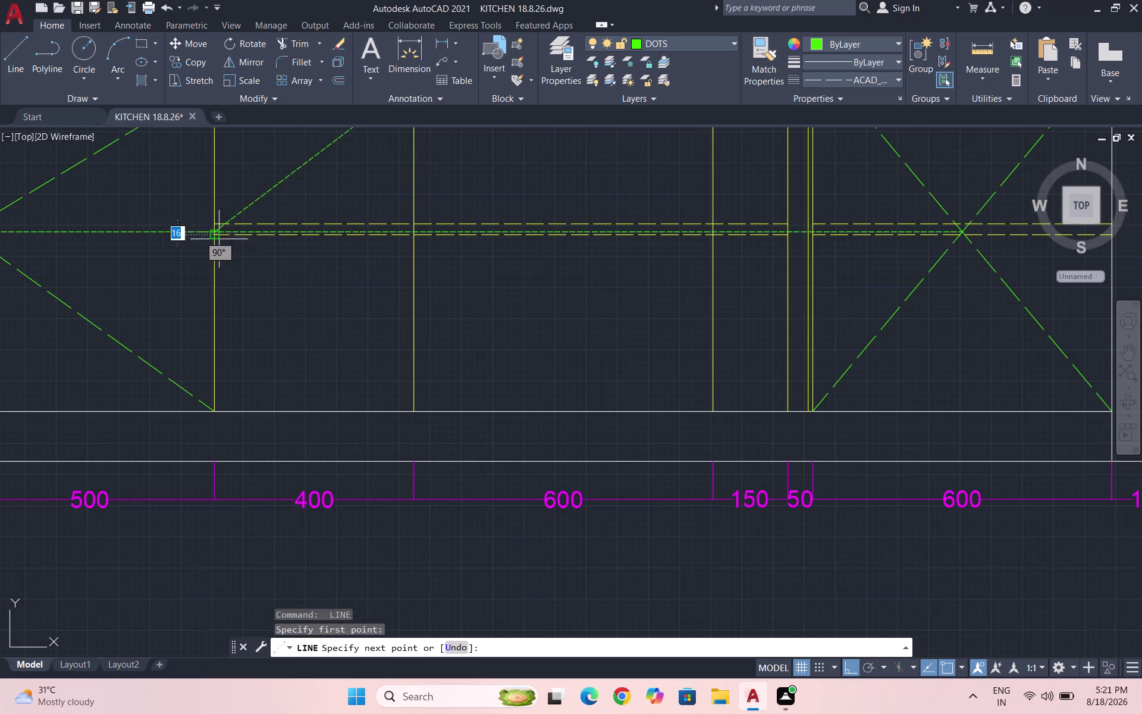
click(409, 410)
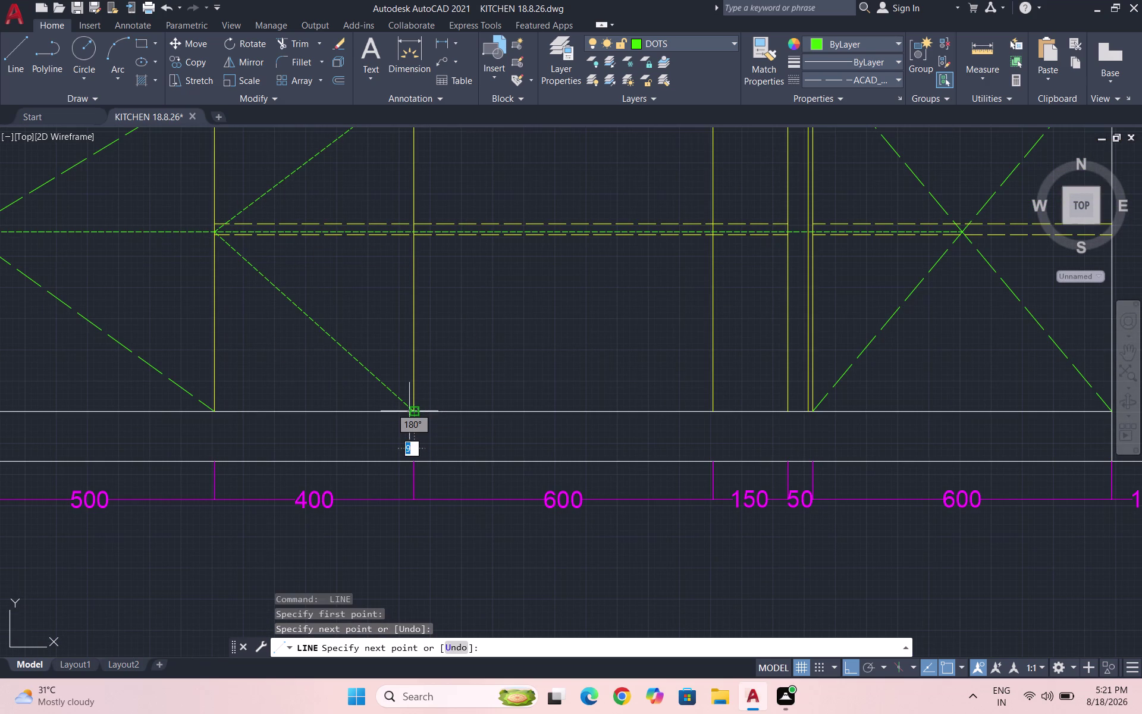
key(Escape)
Set the 400 cabinet's two symbol lines to linetype scale 5.
drag(363, 345, 330, 341)
click(282, 326)
drag(320, 170, 302, 163)
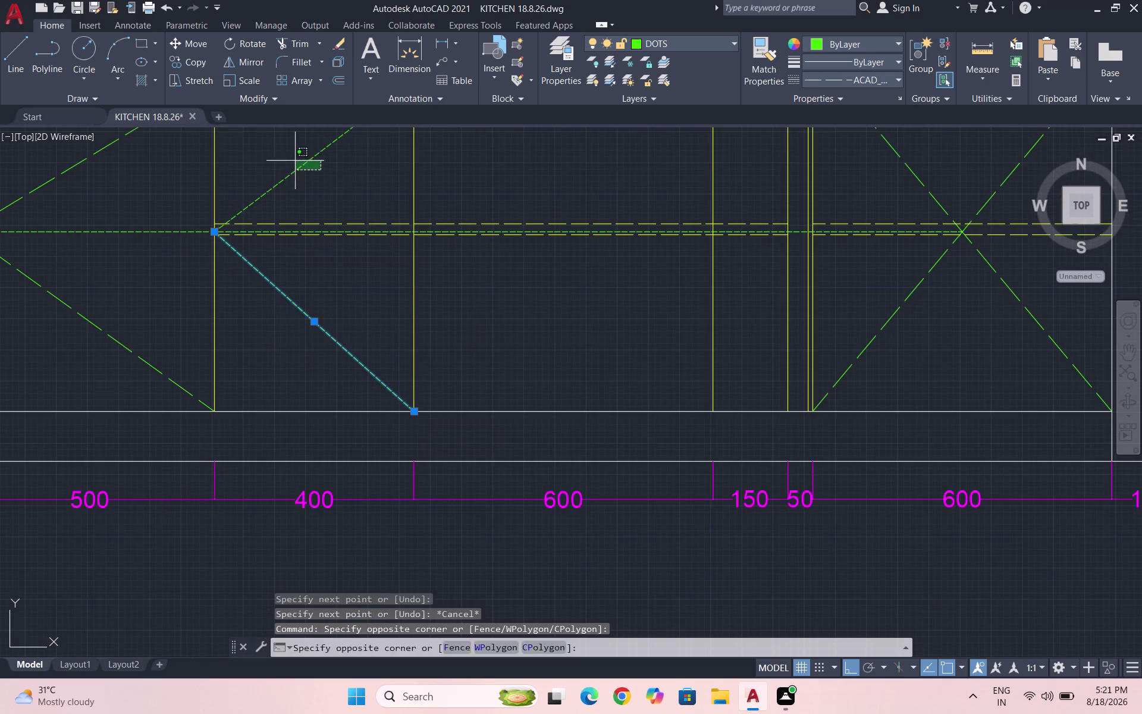
click(284, 155)
text(PR)
key(Return)
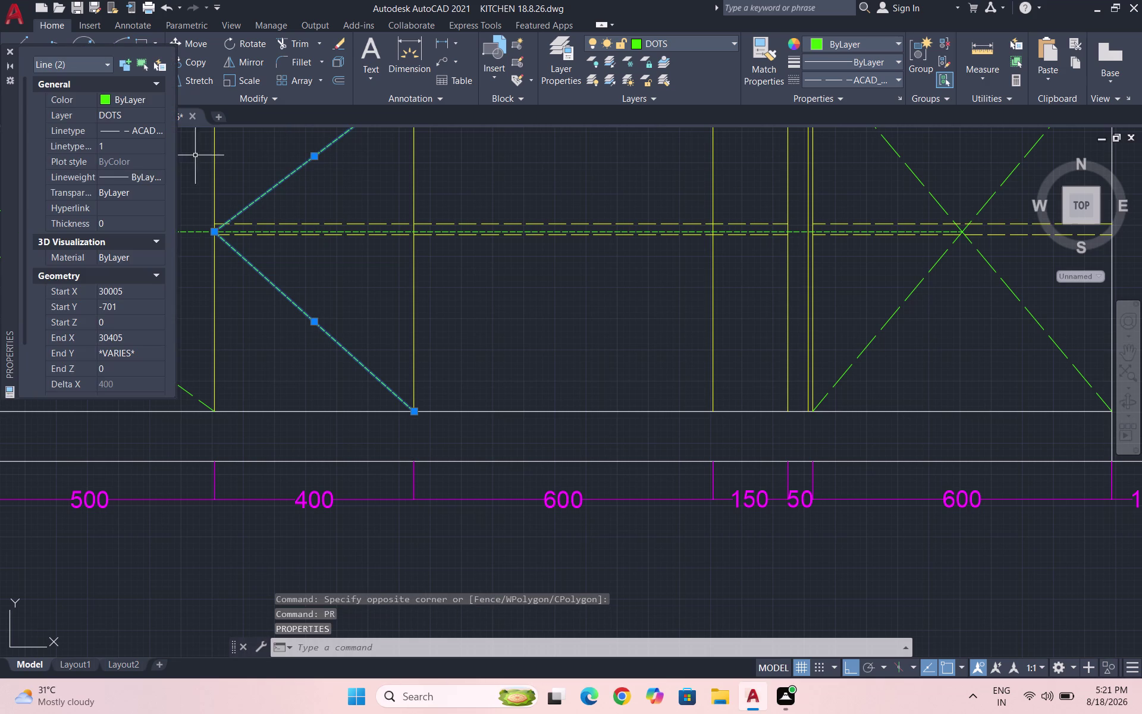
click(102, 147)
key(5)
key(Return)
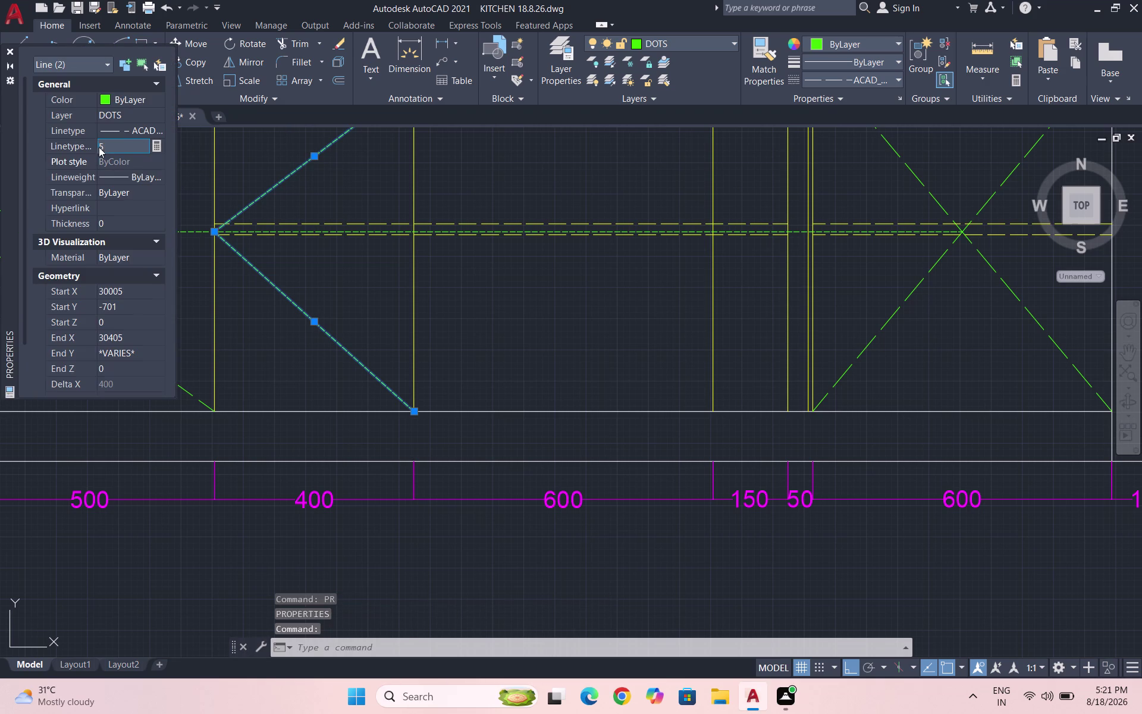
click(10, 46)
key(Escape)
scroll(down, 3)
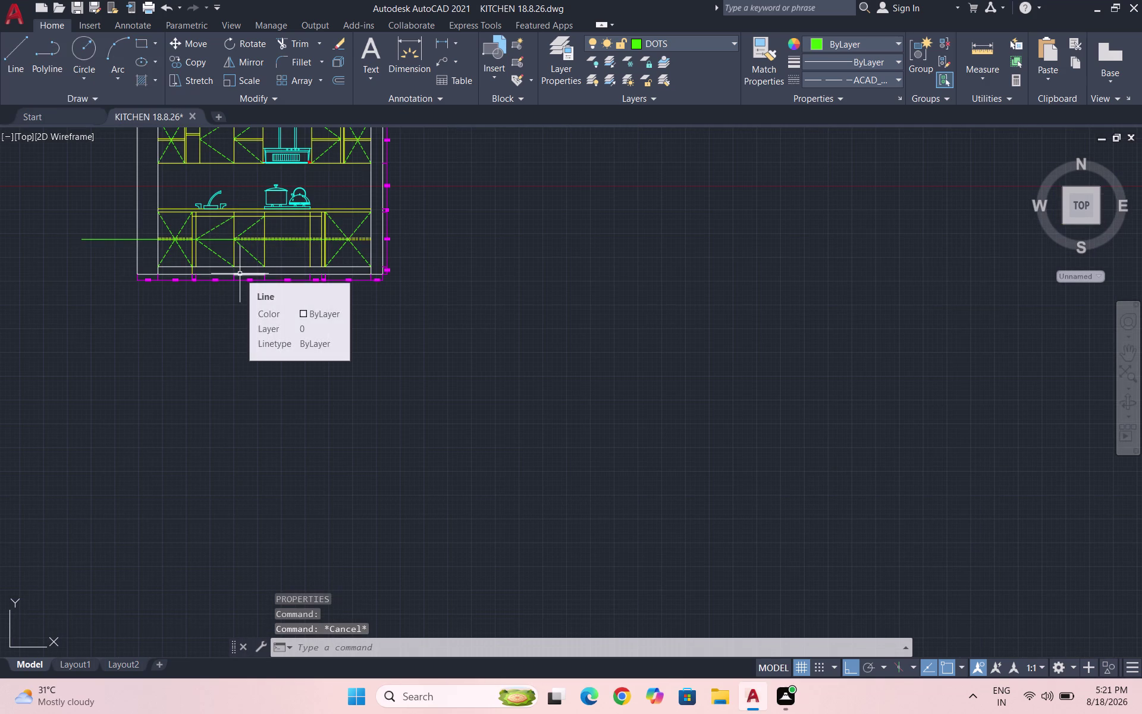
Make KITCHEN ITEMS the current layer.
scroll(up, 3)
scroll(up, 3)
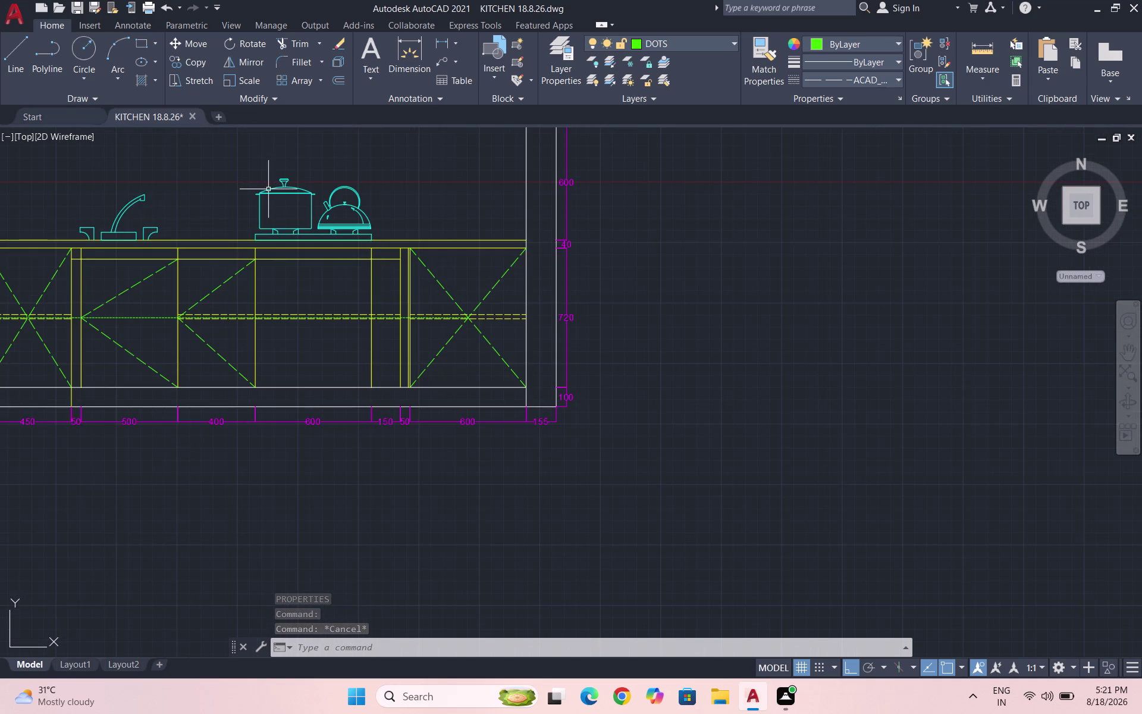
scroll(up, 3)
key(l)
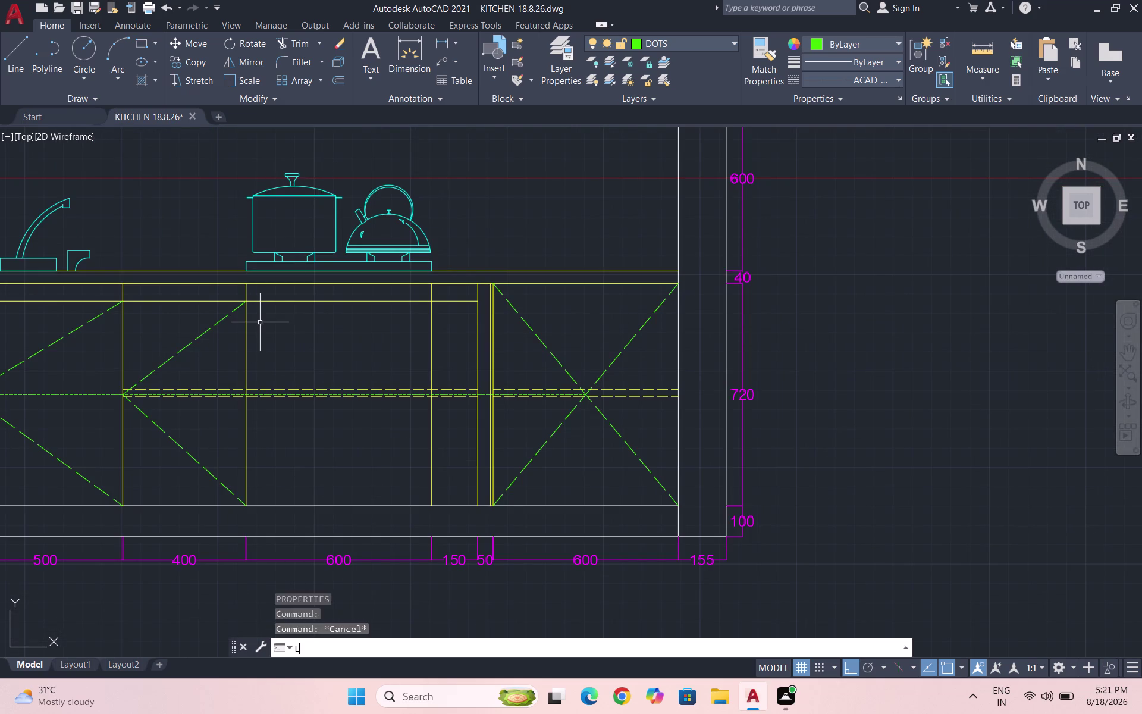
key(Escape)
click(693, 47)
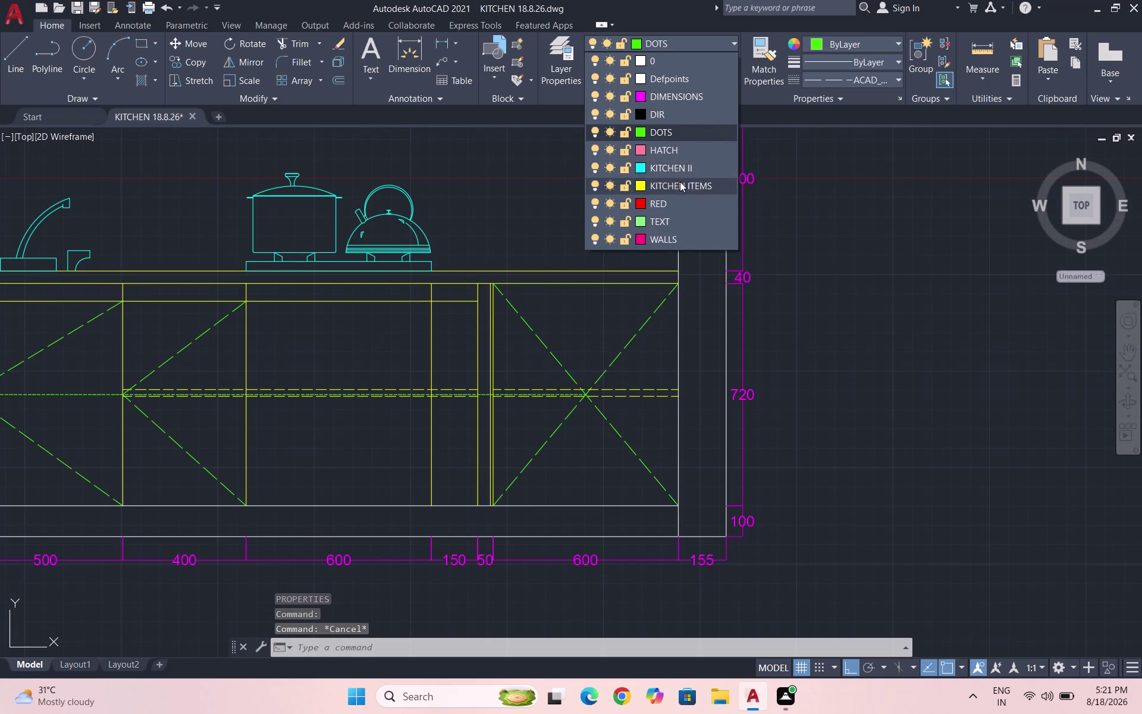
click(680, 181)
click(817, 78)
Draw a horizontal drawer divider line across the 600 cabinet.
click(830, 102)
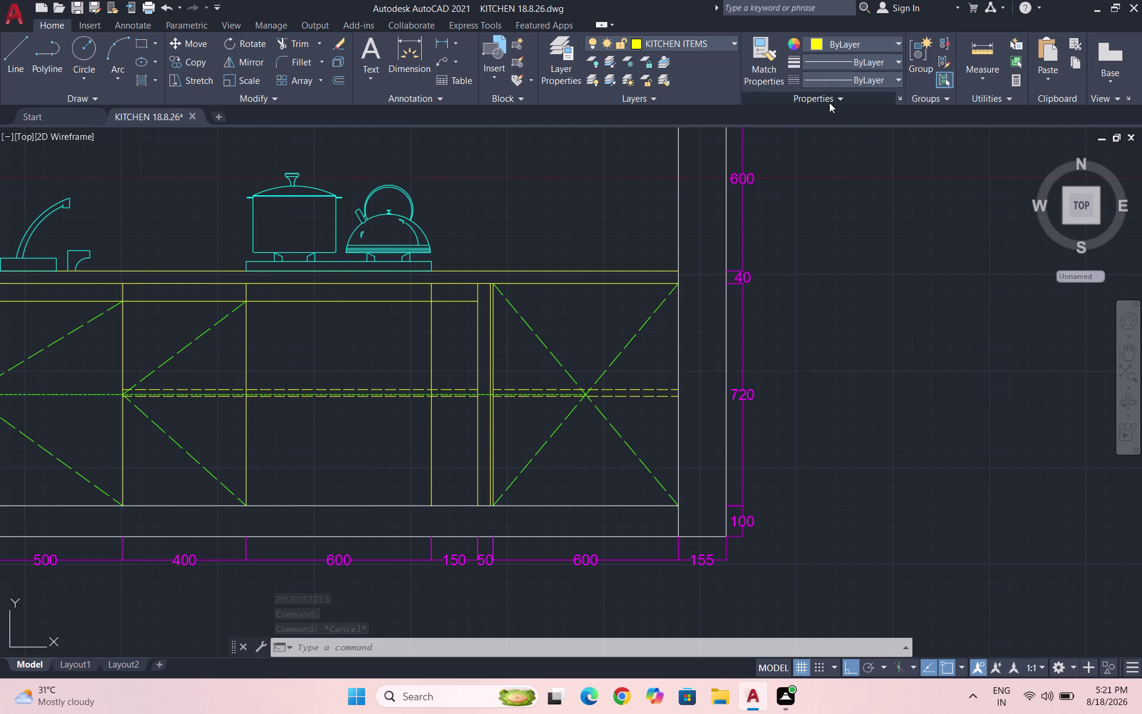
key(l)
key(Return)
scroll(up, 3)
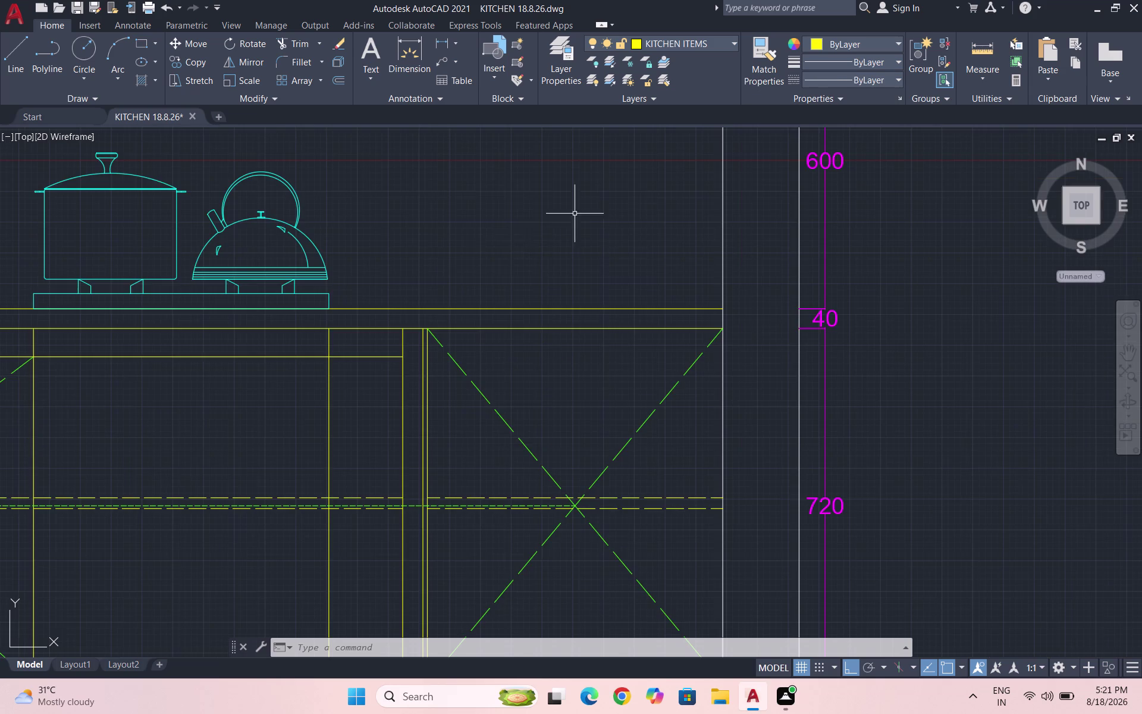
scroll(down, 3)
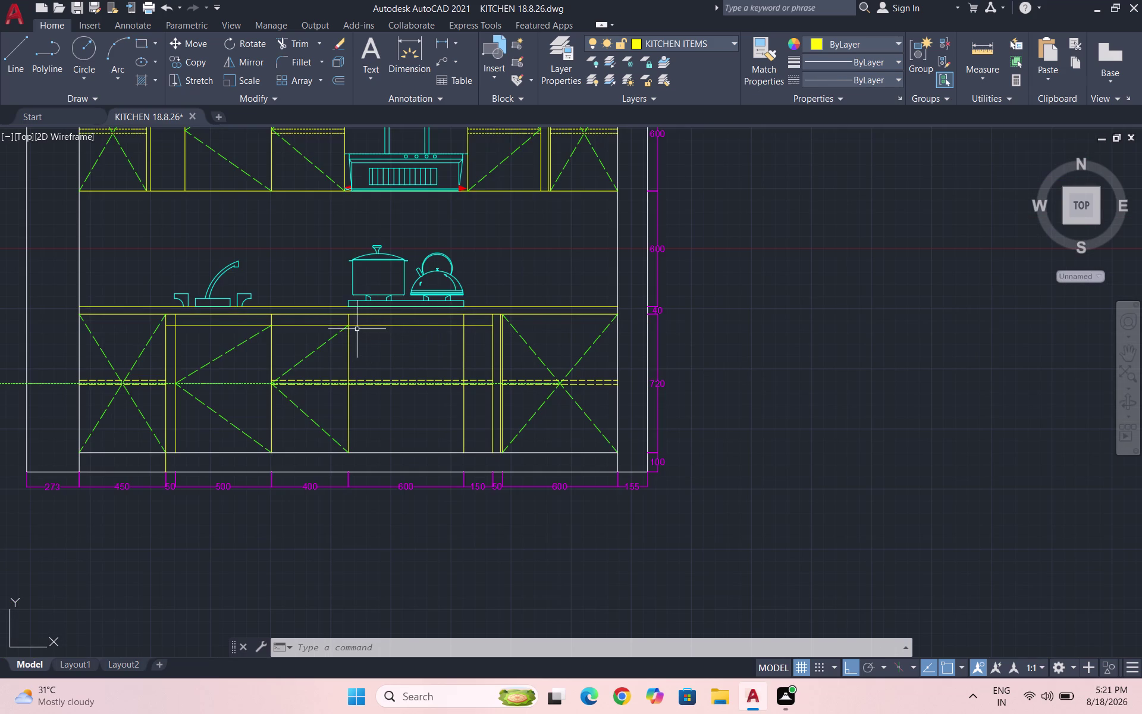
scroll(up, 3)
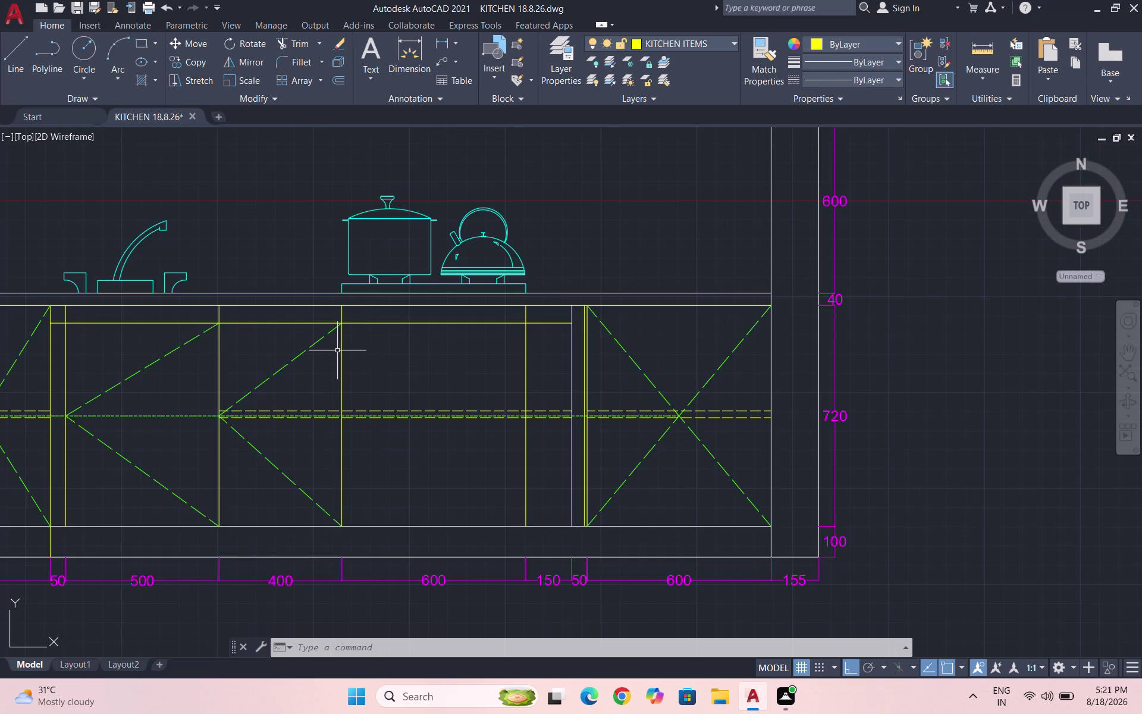
key(l)
key(Return)
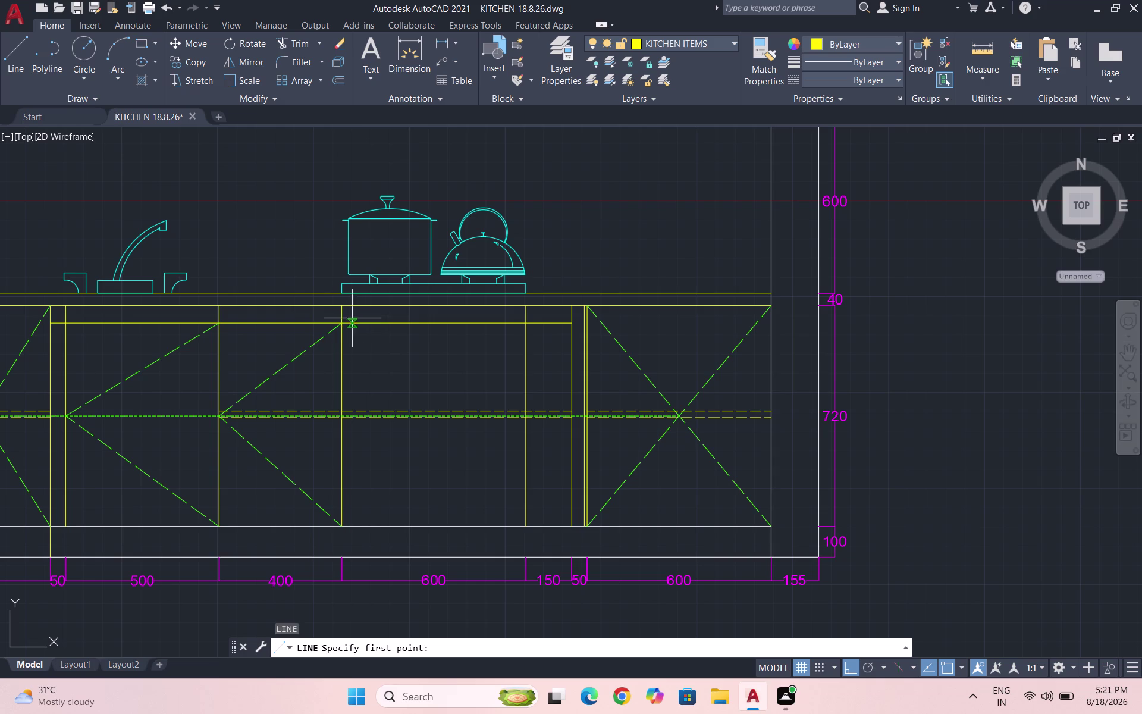
click(341, 341)
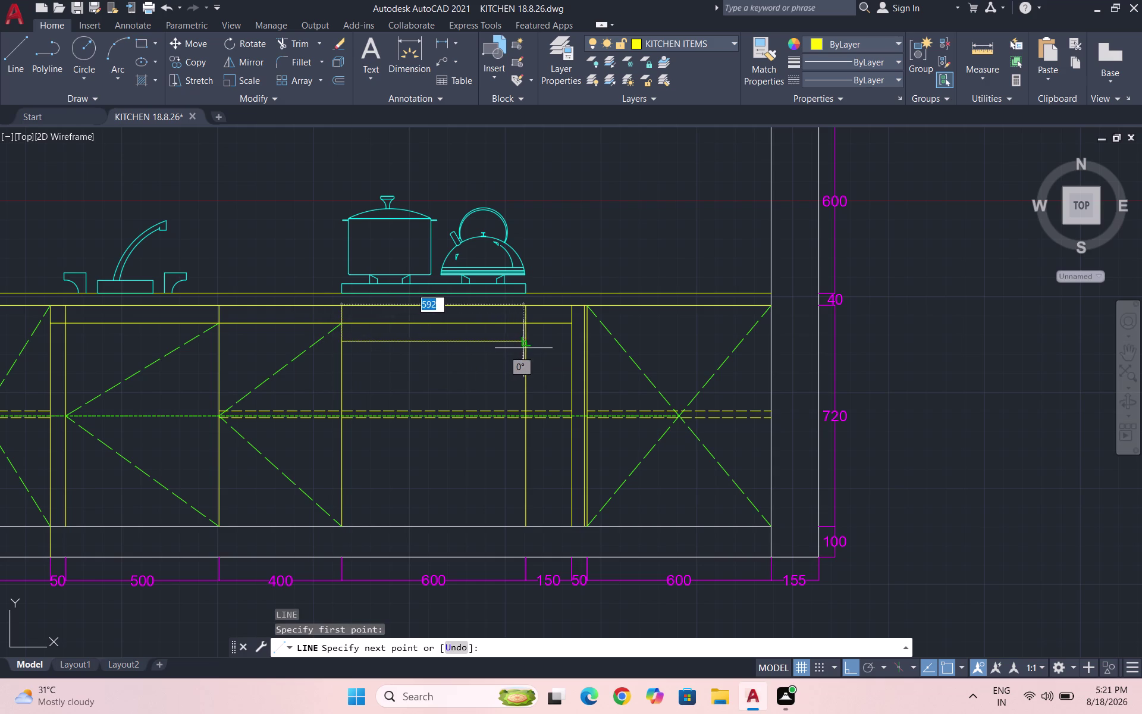
key(Escape)
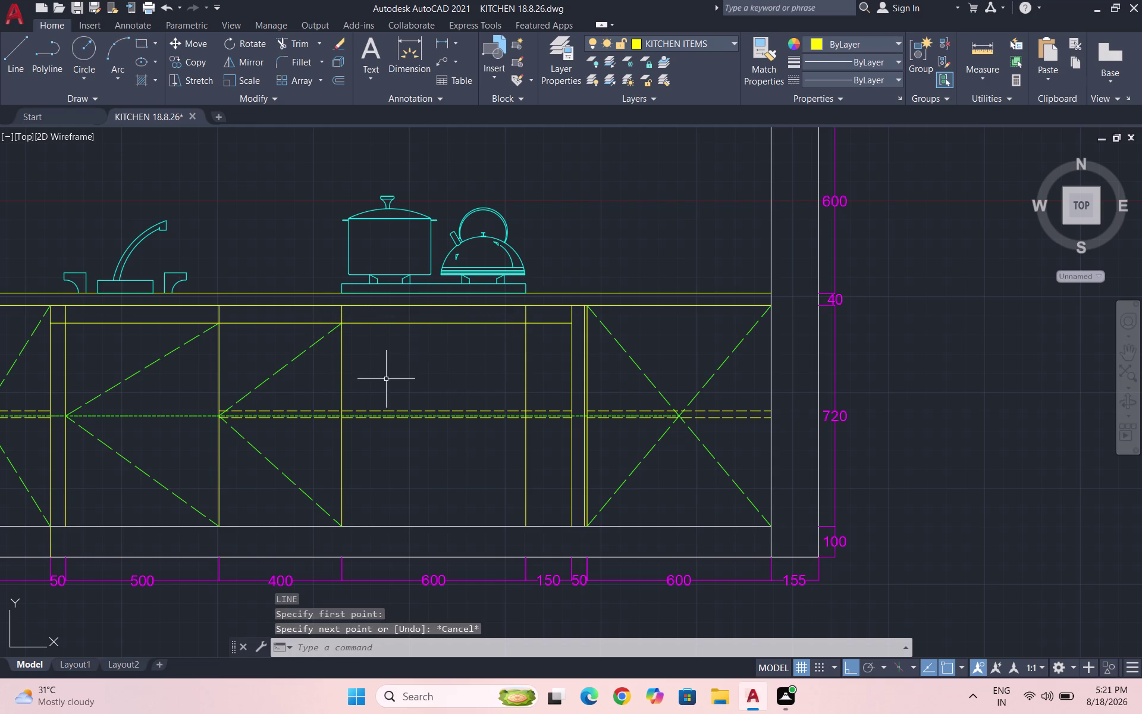
key(space)
drag(340, 347, 348, 346)
click(529, 347)
key(Escape)
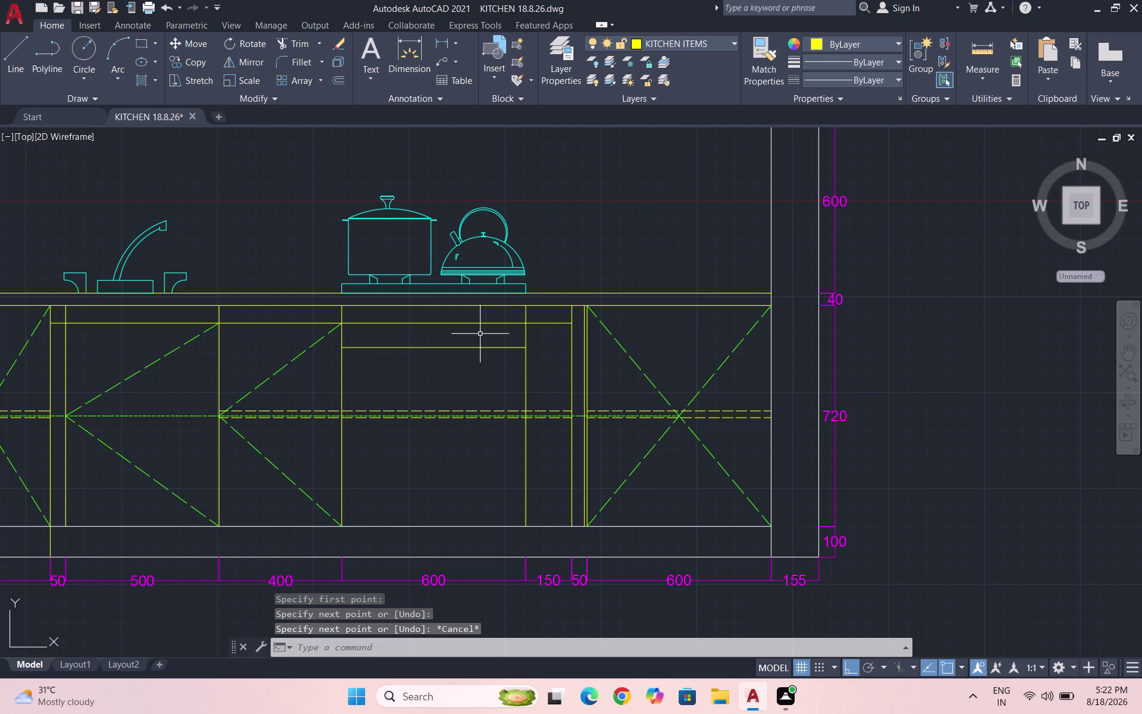
Trim away the old strip line between the 600 cabinet's sides.
text(TR)
key(Return)
key(Return)
drag(414, 318, 414, 332)
key(Escape)
key(Escape)
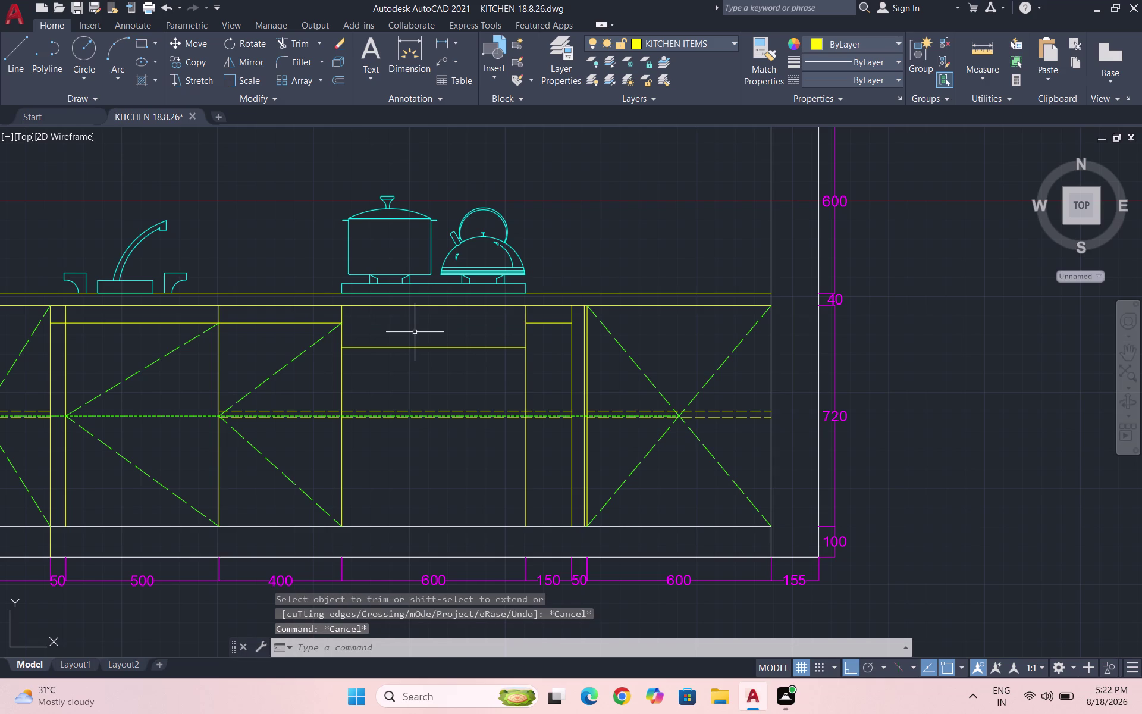
key(Escape)
key(Escape)
click(714, 38)
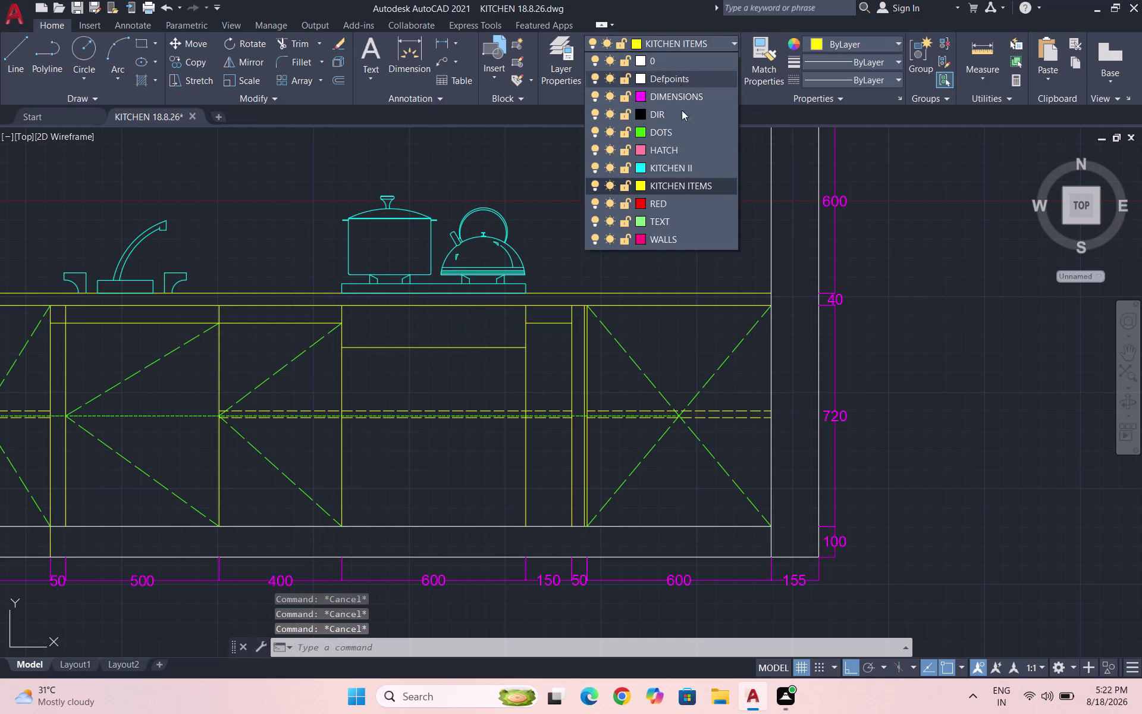
On layer DOTS with dashed linetype, draw a centre line from cabinet bottom to countertop.
click(687, 137)
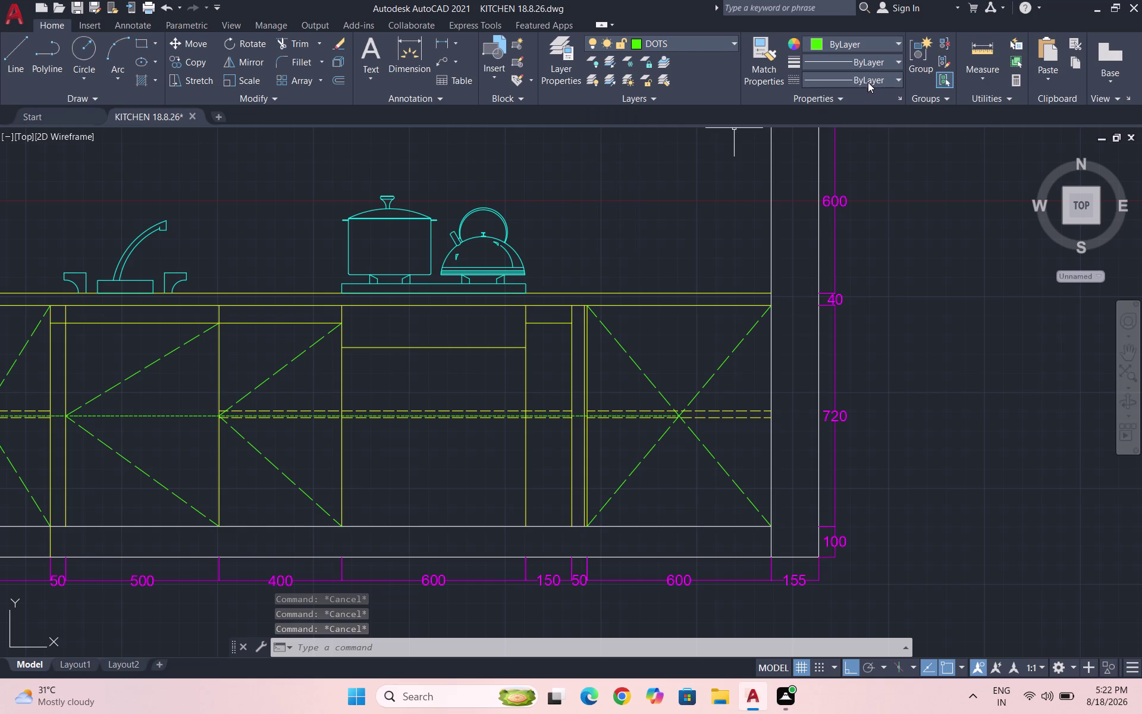
click(867, 82)
click(871, 128)
key(l)
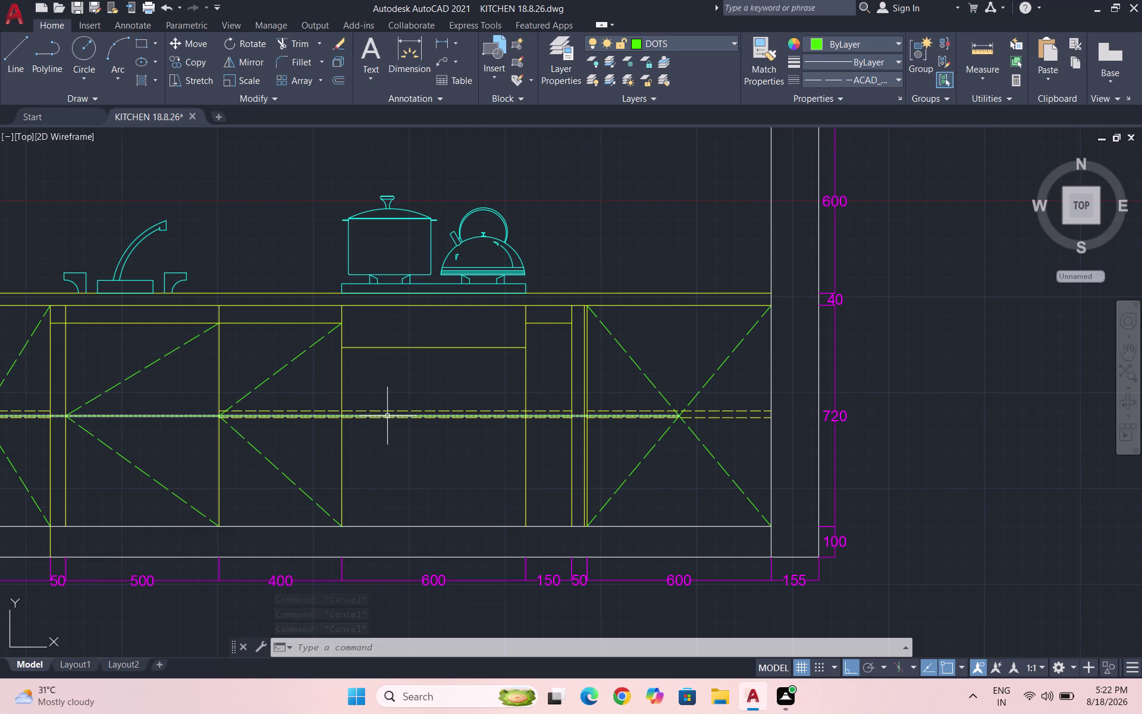
key(Return)
scroll(up, 3)
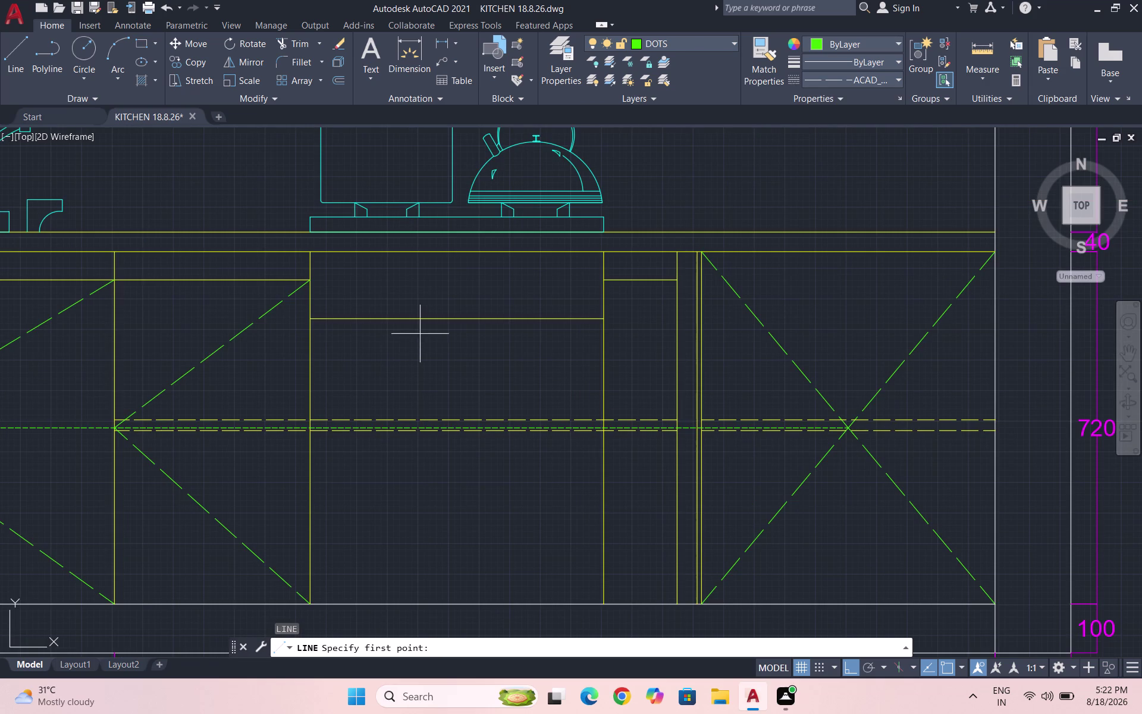
click(612, 252)
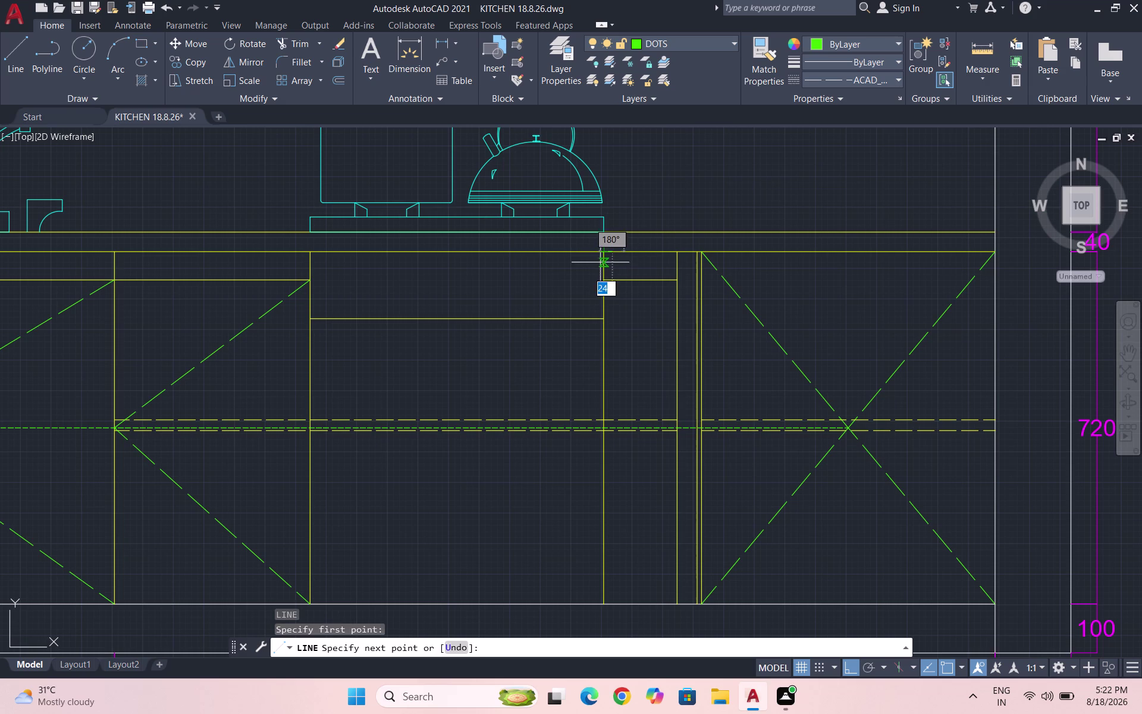
key(Escape)
key(space)
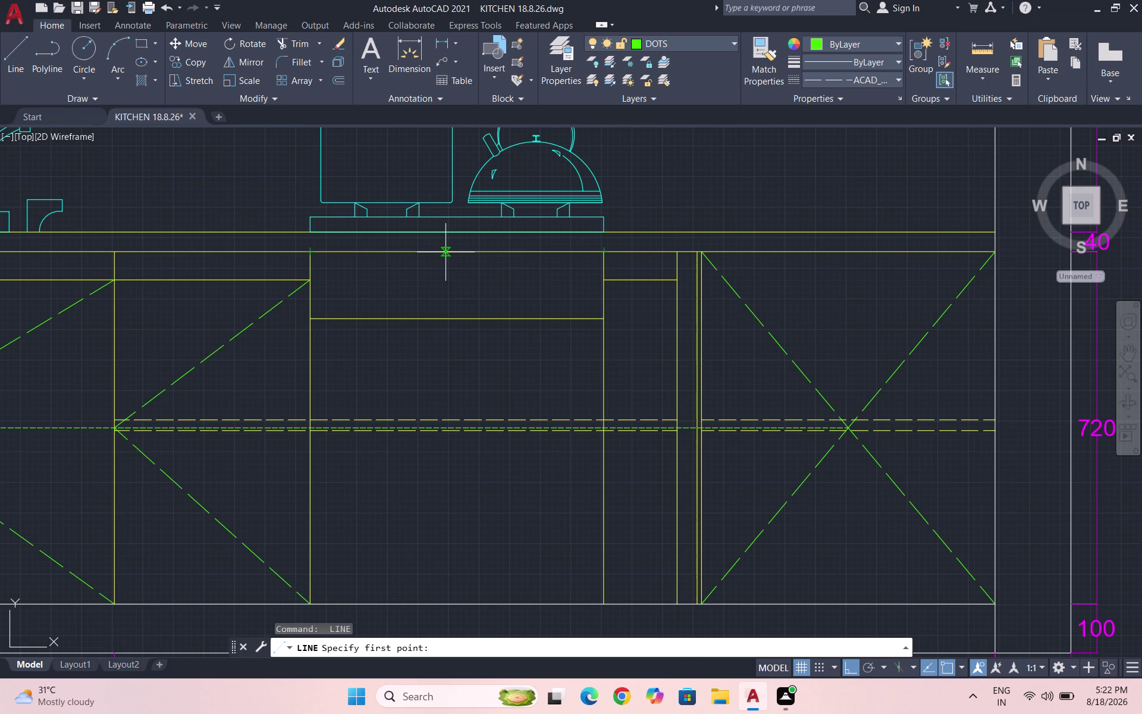
scroll(down, 3)
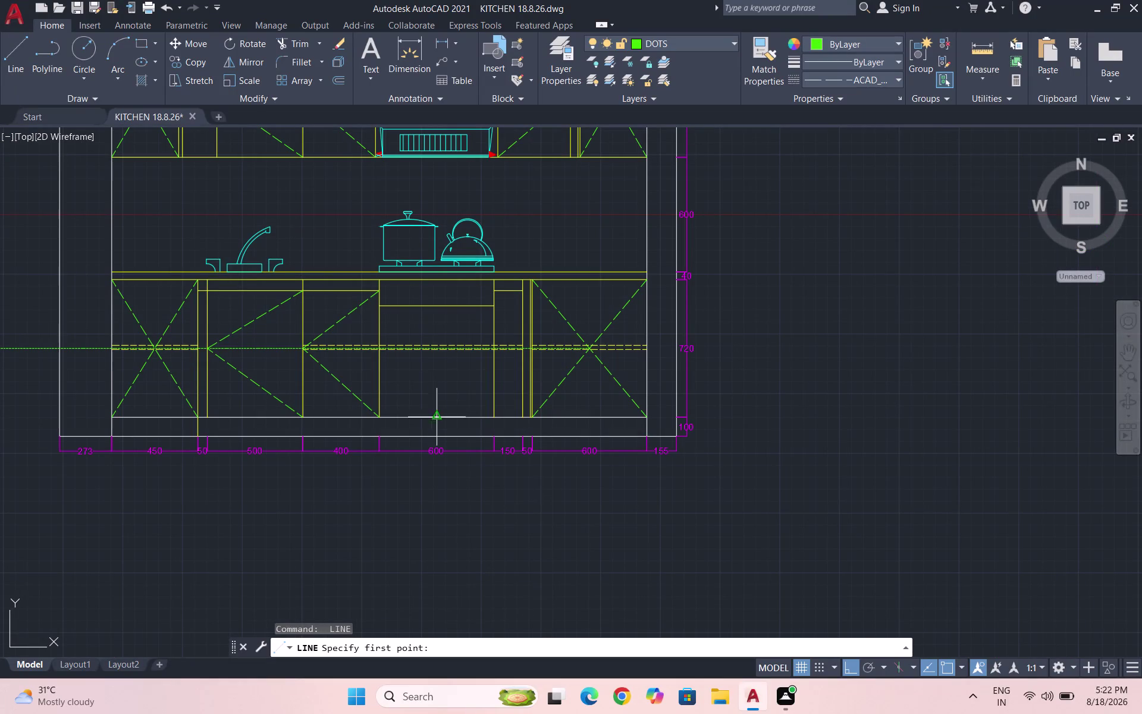
click(437, 414)
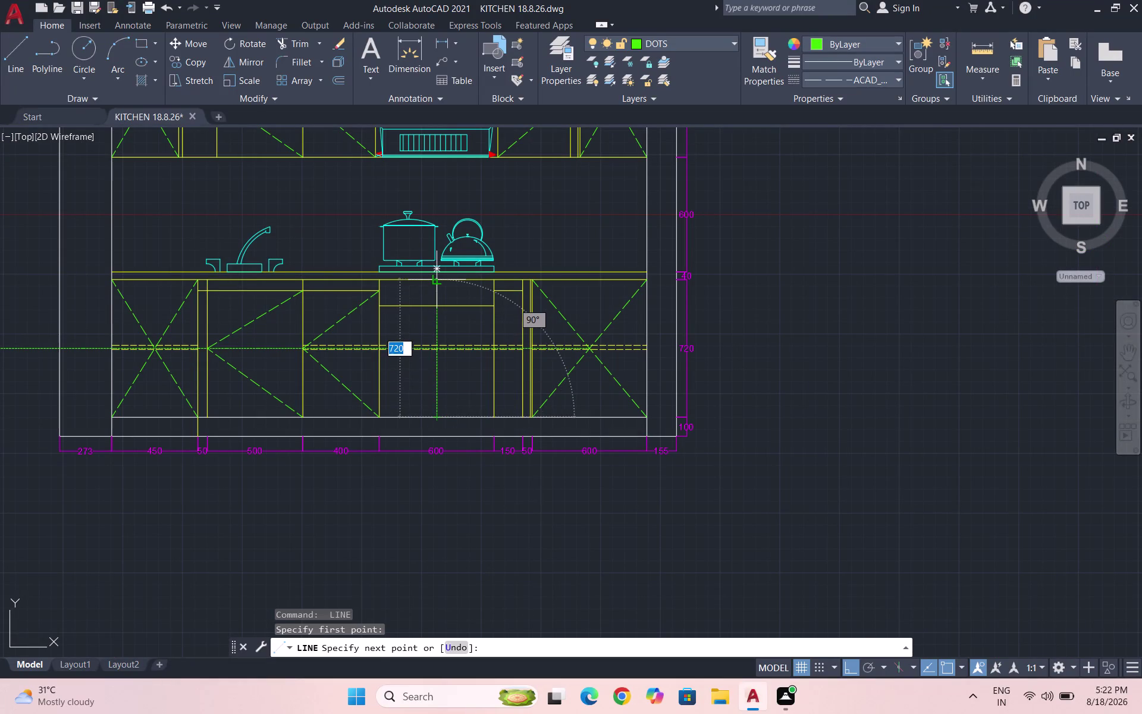
click(435, 281)
key(Escape)
Draw a dashed diamond opening symbol inside the 600 cabinet's drawer strip.
key(space)
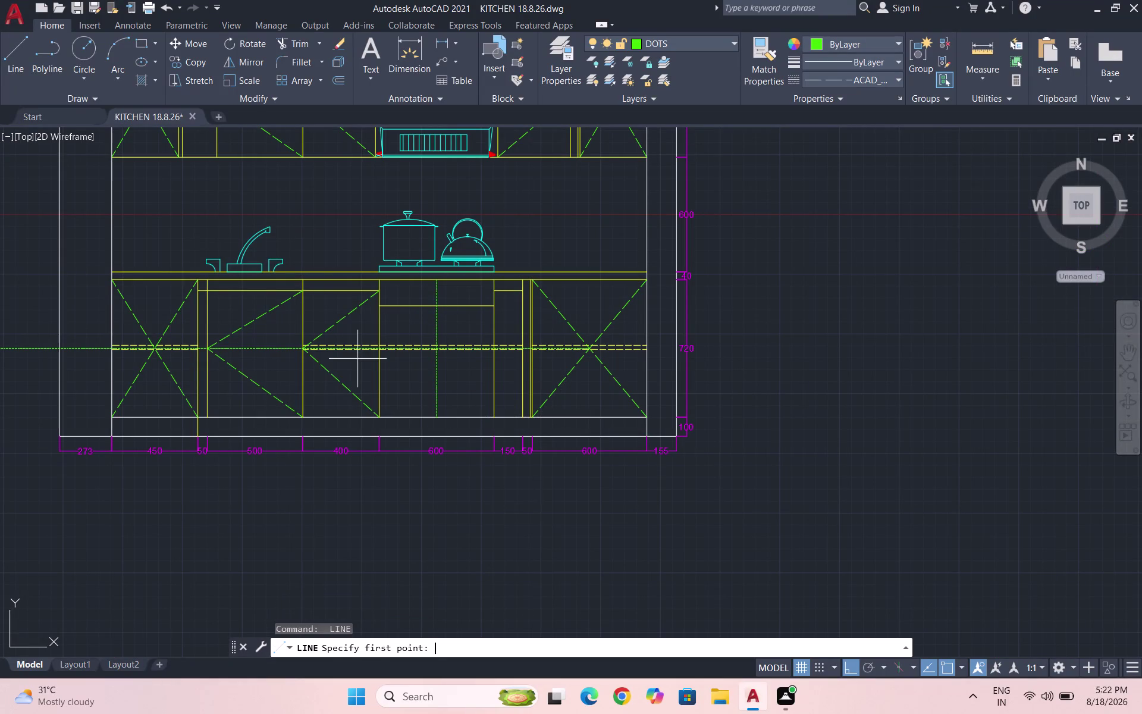
scroll(up, 3)
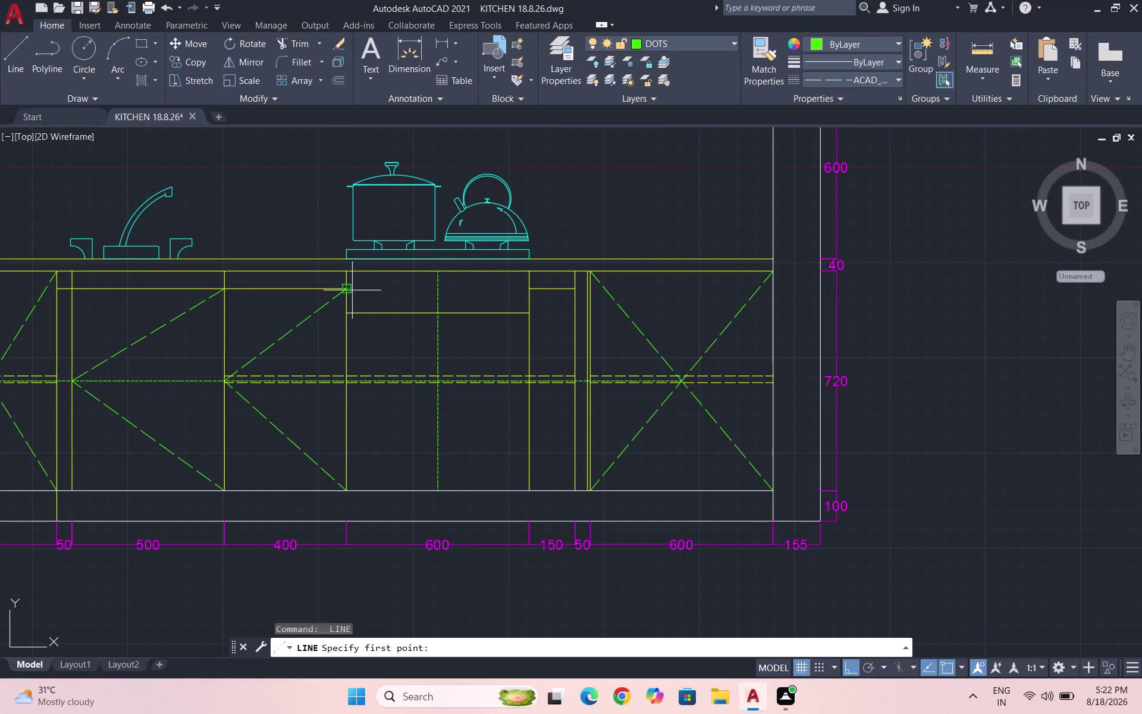
scroll(up, 3)
click(441, 271)
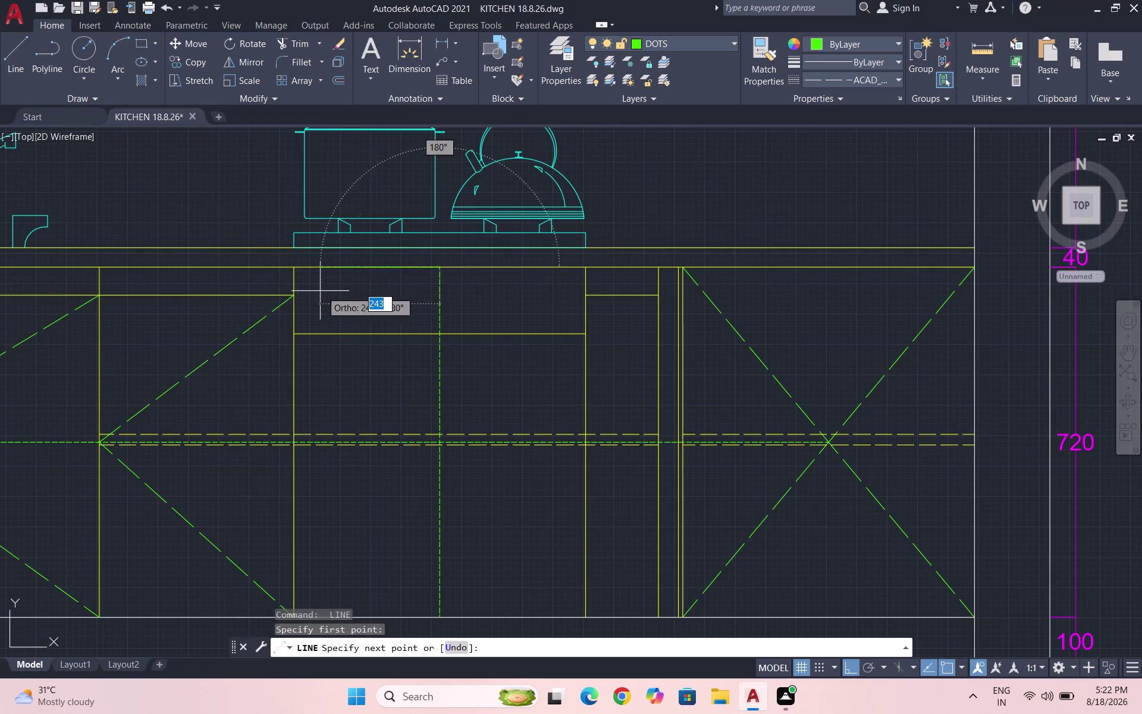
click(293, 293)
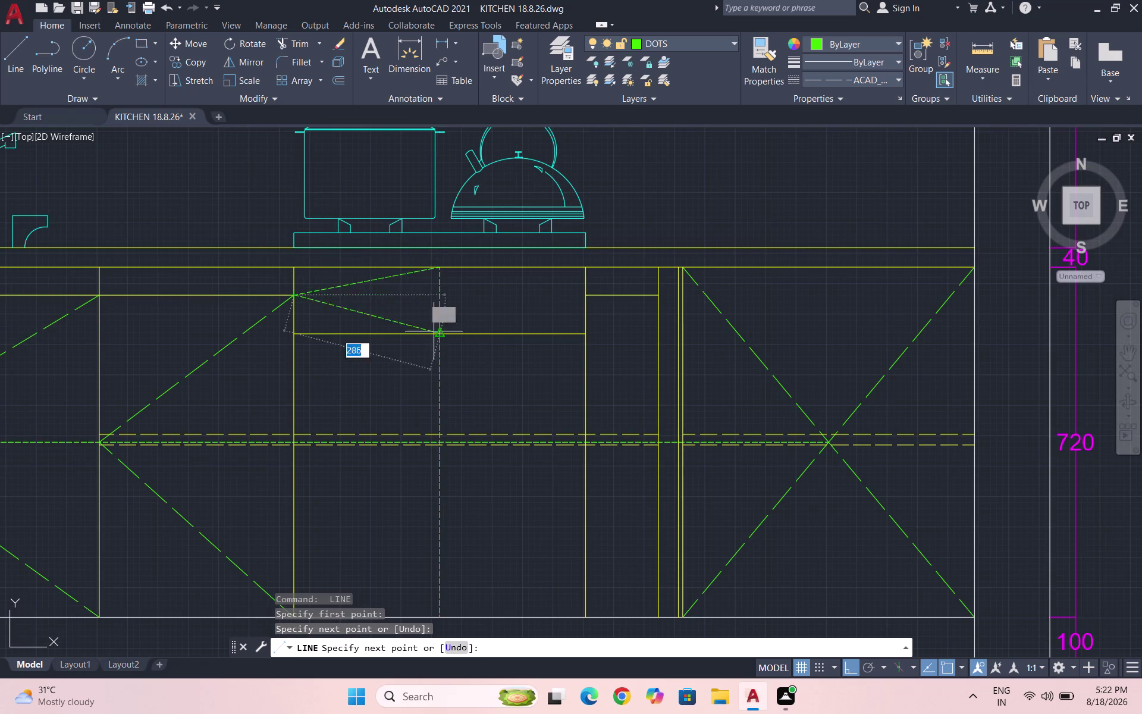
click(439, 333)
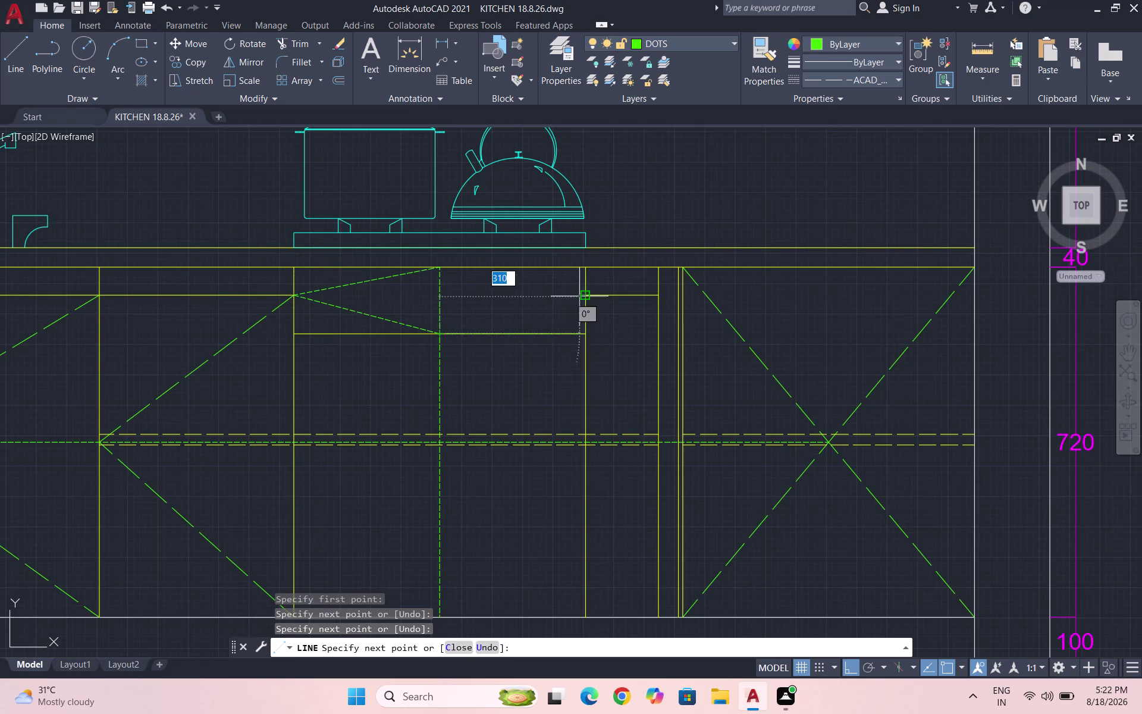
click(584, 297)
click(442, 268)
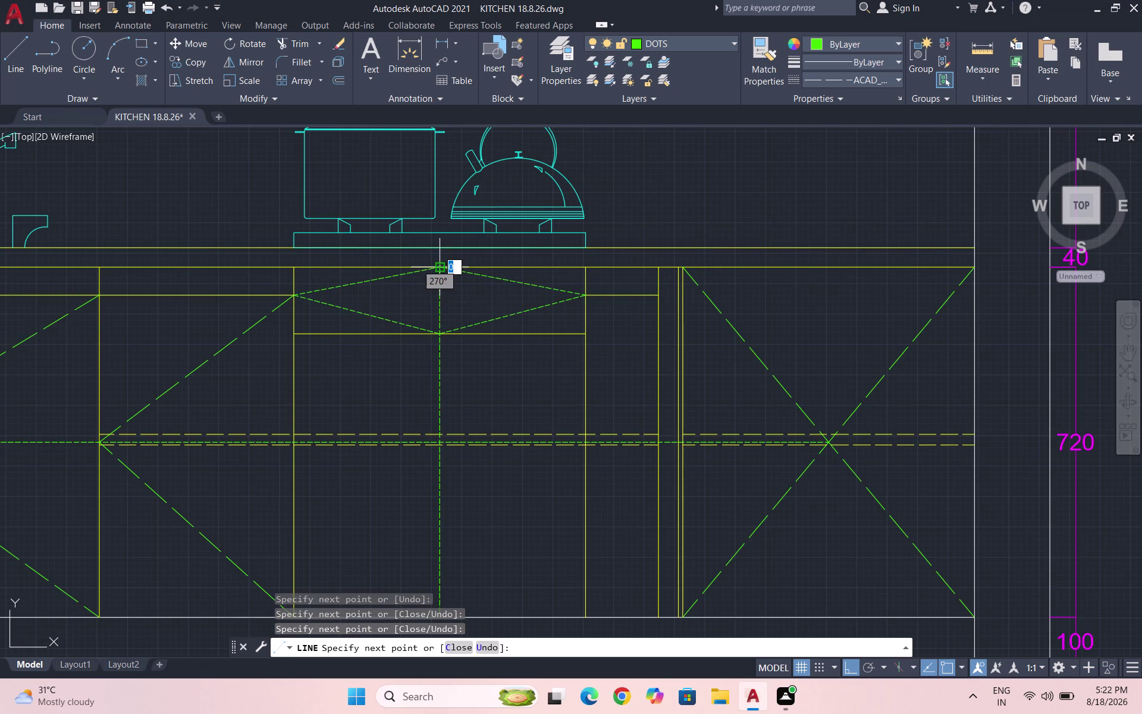
key(Escape)
text(TR)
key(Return)
key(Return)
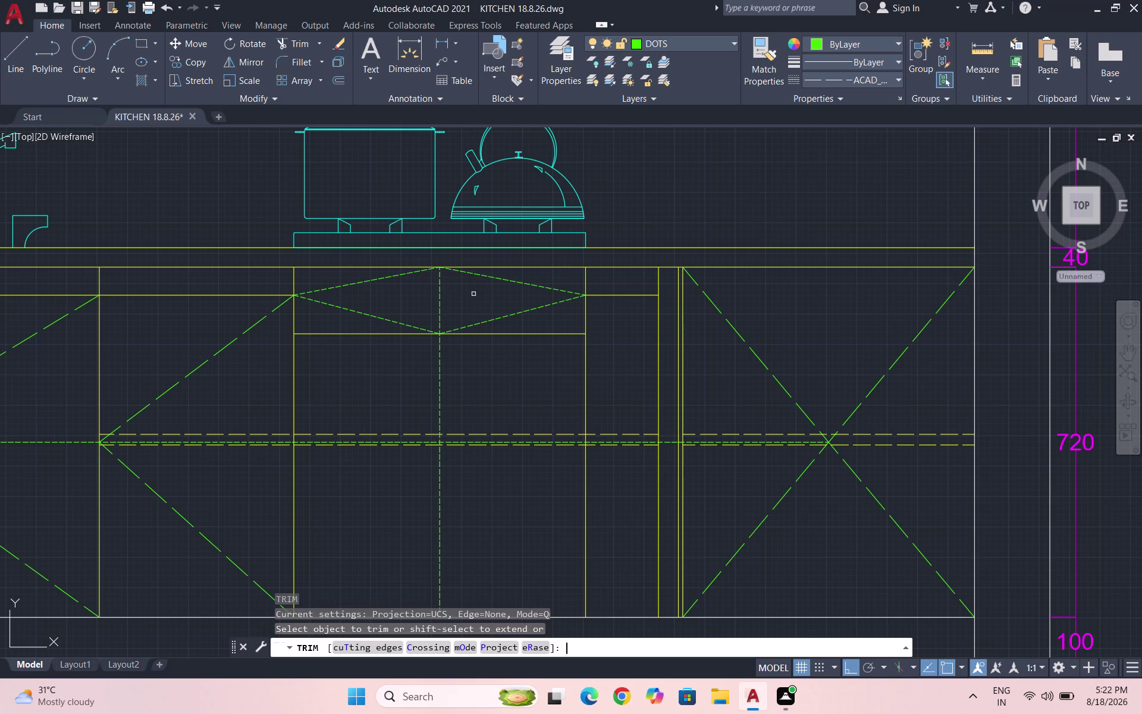
Trim the centre line out of the 600 cabinet's drawer.
drag(428, 304, 475, 295)
key(Escape)
key(Escape)
key(Escape)
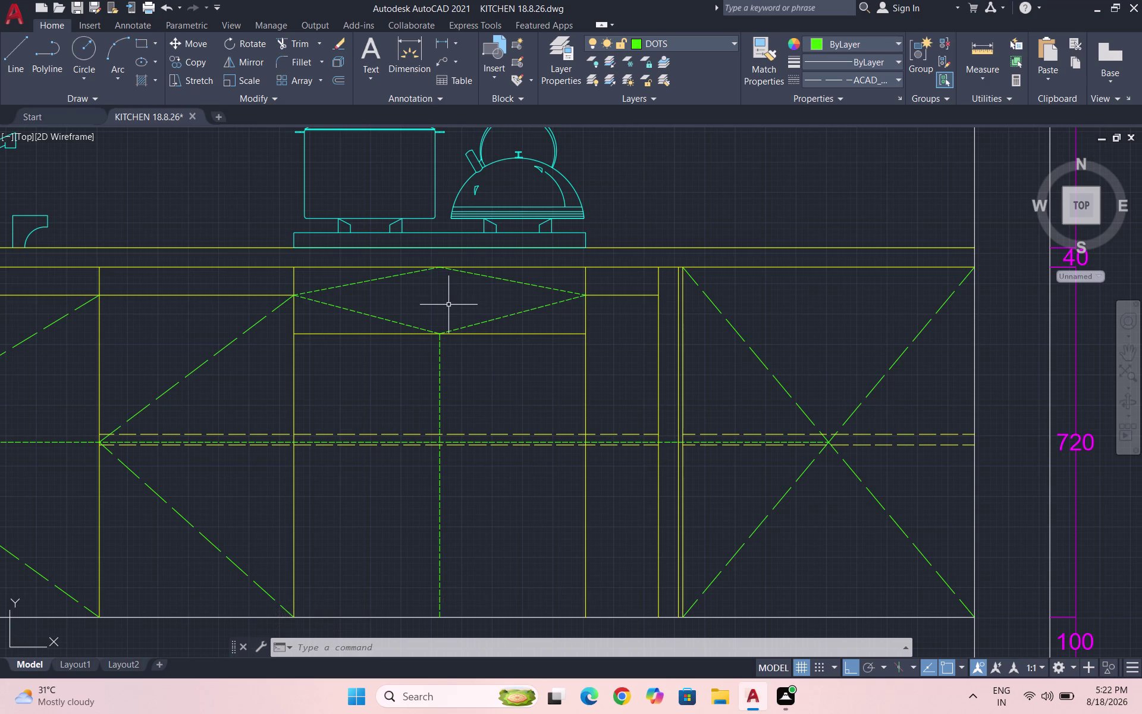
Draw lines from drawer bottom centre to the left door's mid-edge and back to the centre line.
key(l)
key(Return)
click(438, 331)
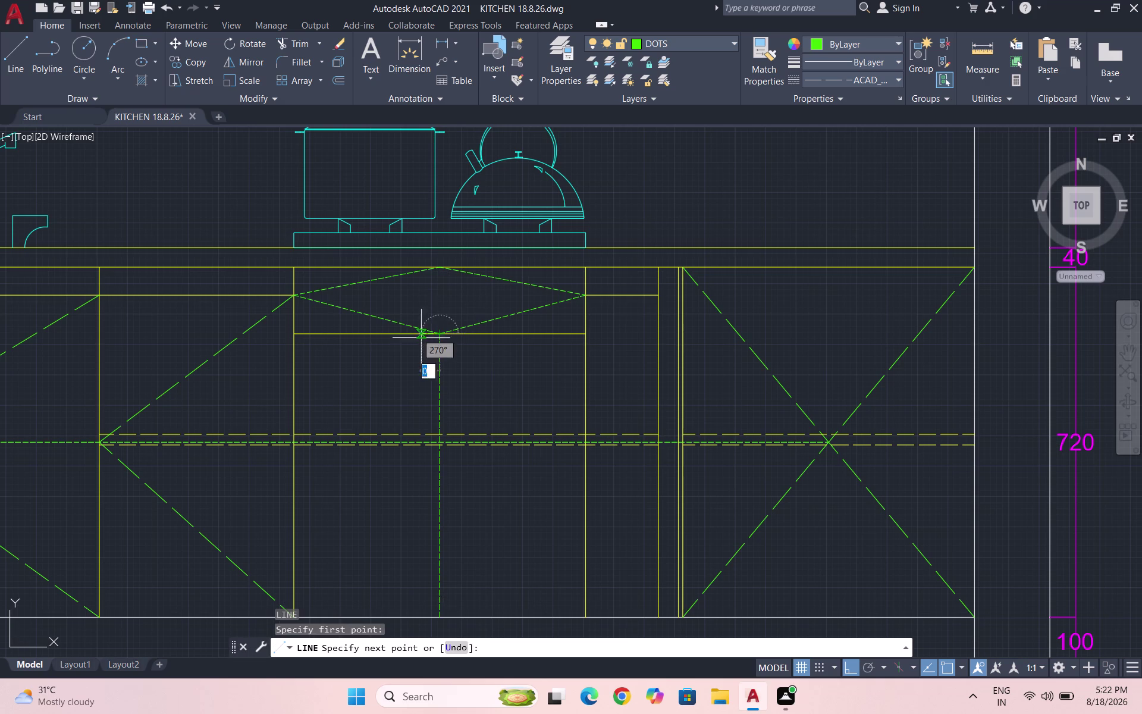
click(298, 384)
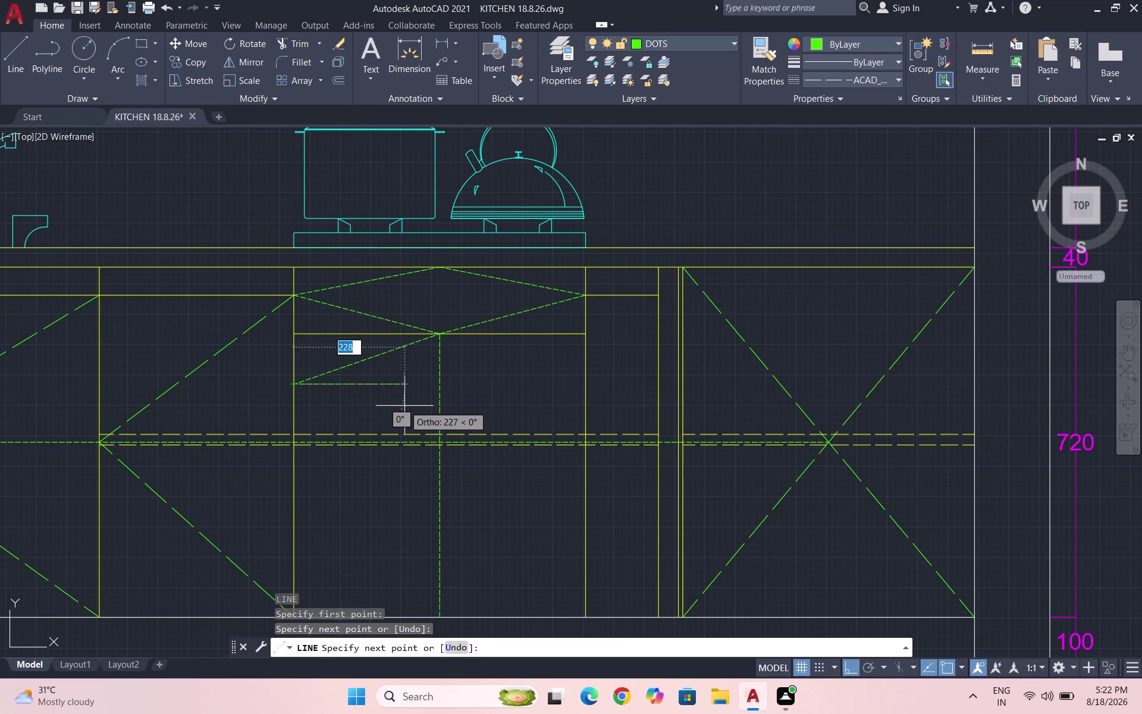
click(439, 432)
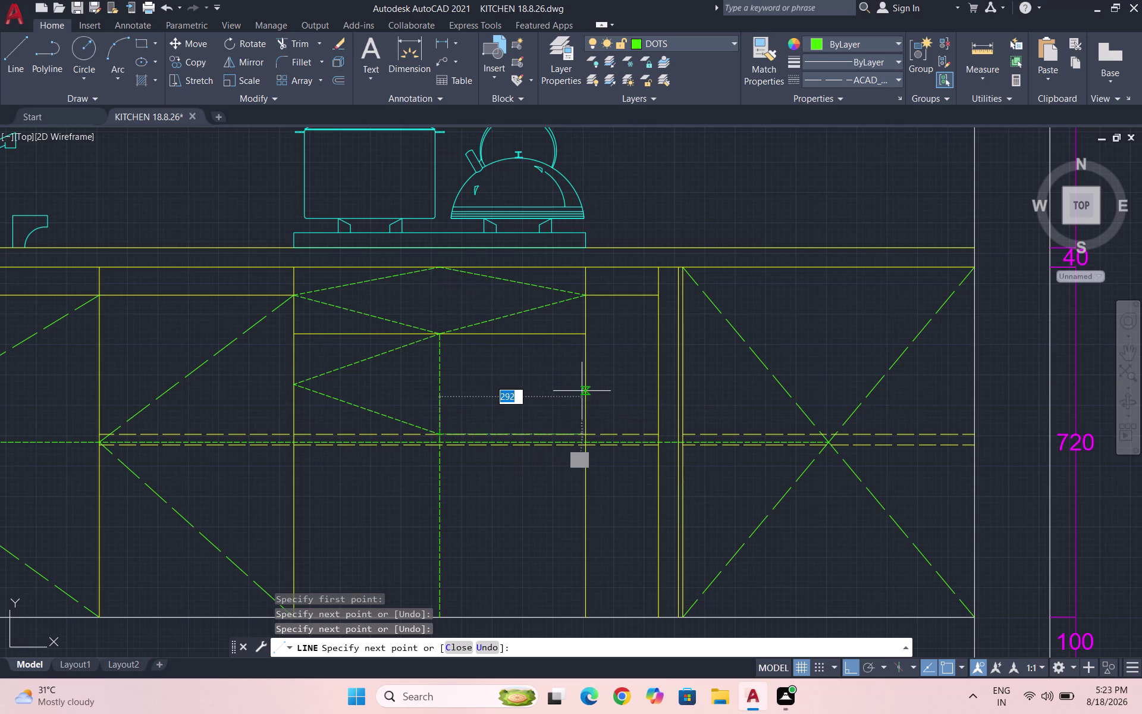
scroll(up, 3)
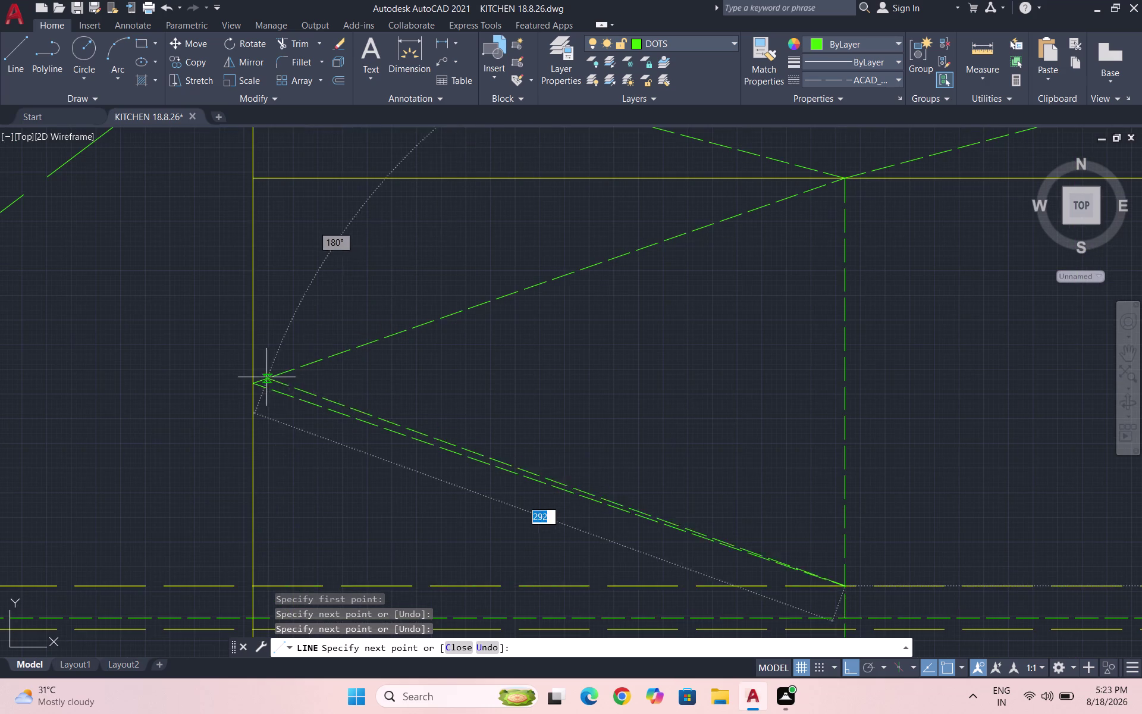
scroll(down, 3)
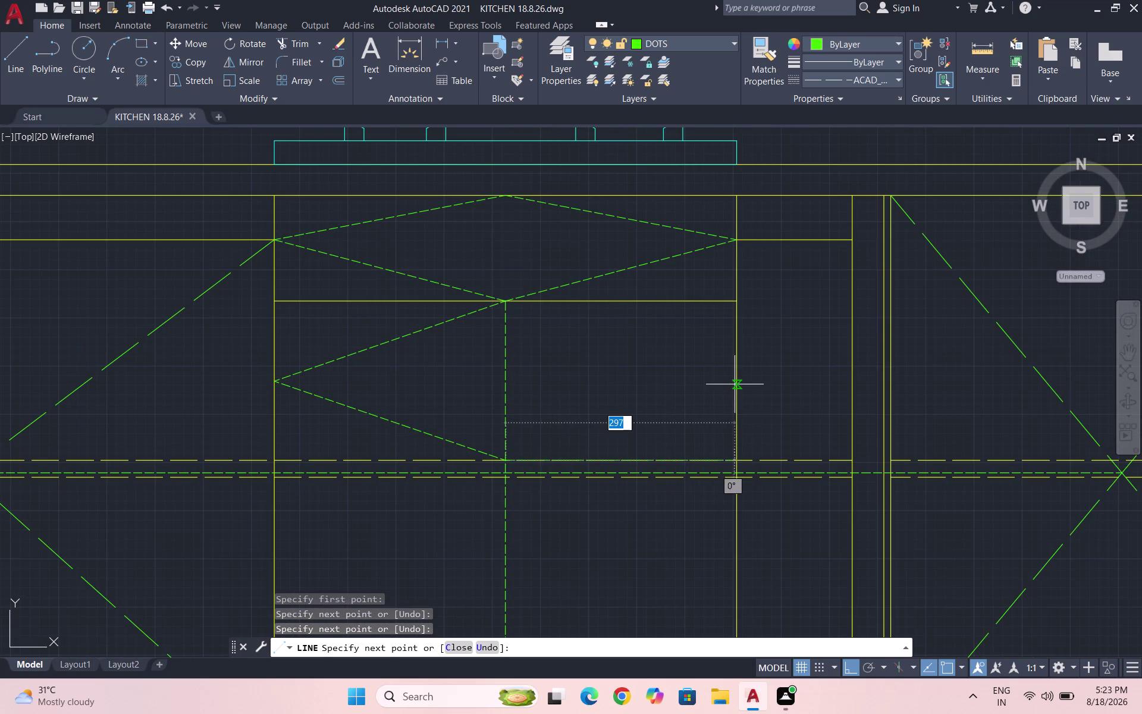
scroll(up, 3)
scroll(up, 3)
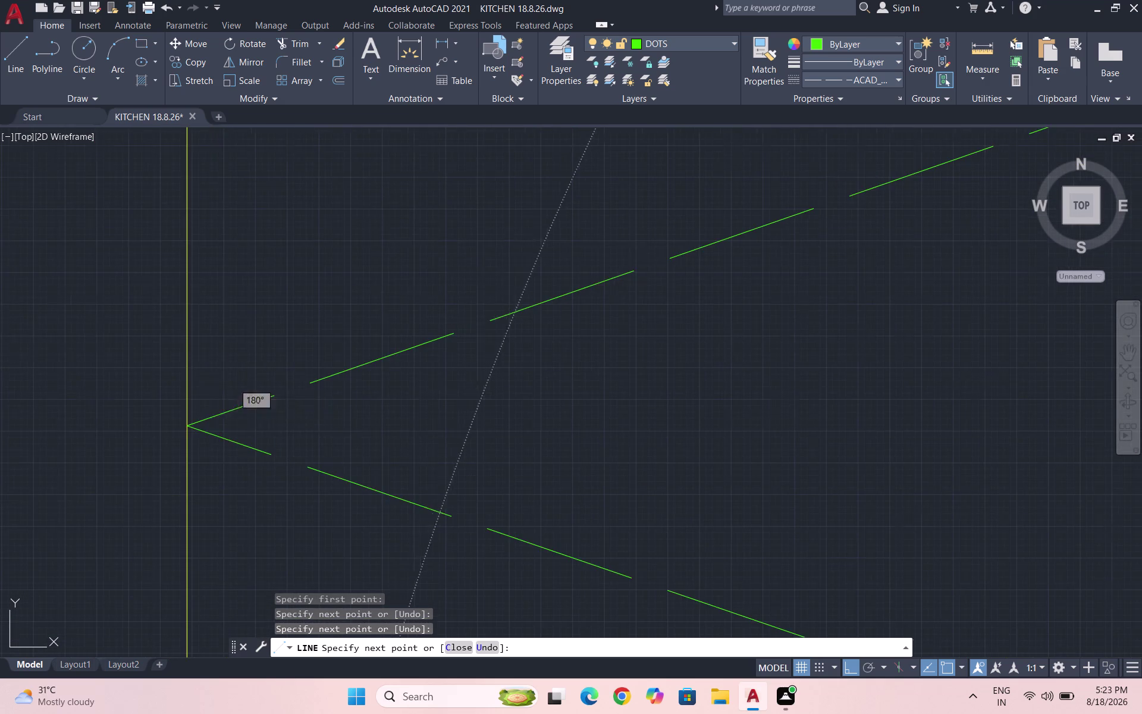
scroll(up, 3)
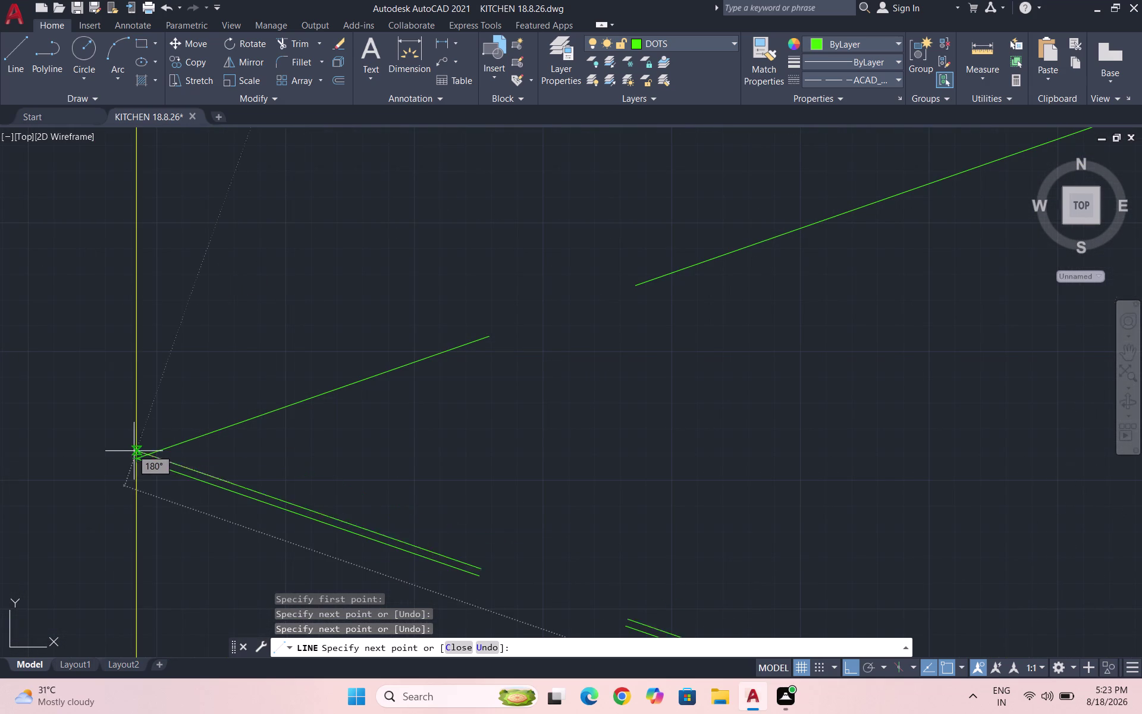
scroll(down, 3)
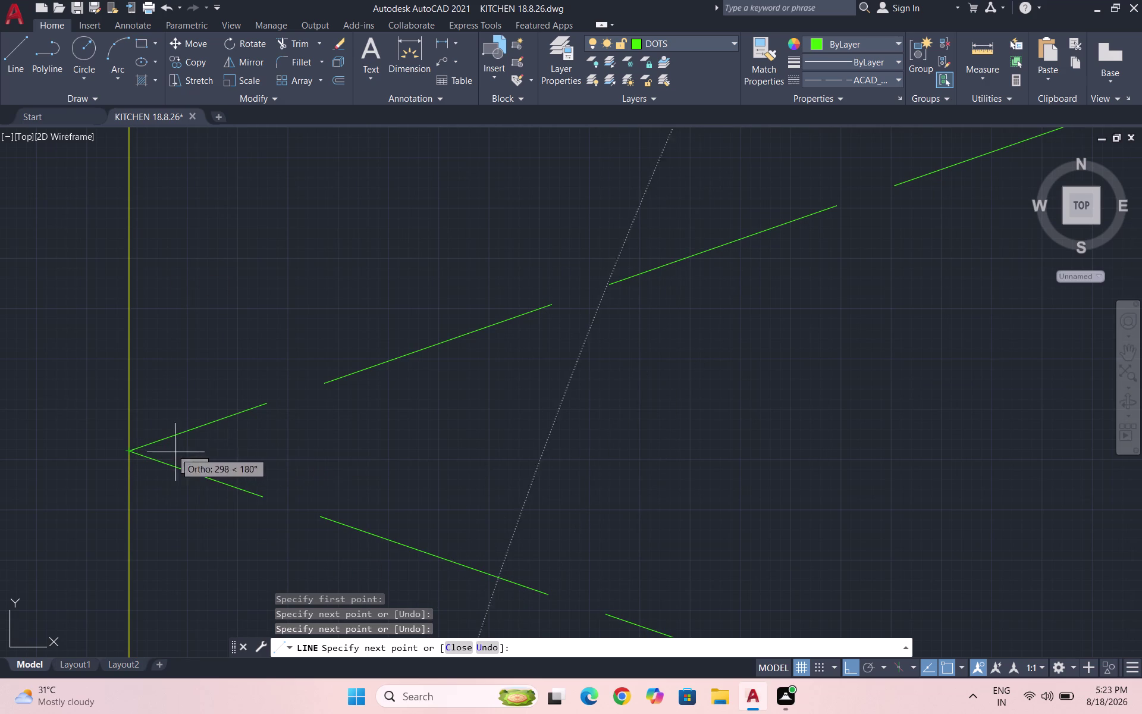
scroll(down, 3)
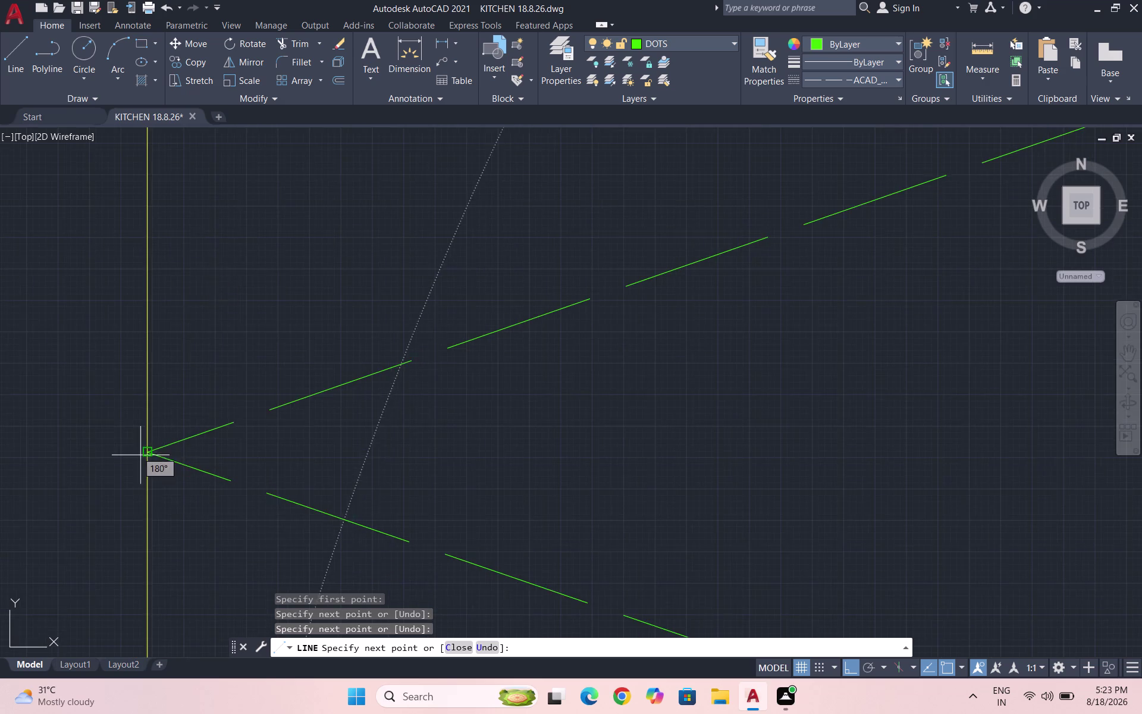
scroll(up, 3)
scroll(down, 3)
scroll(up, 3)
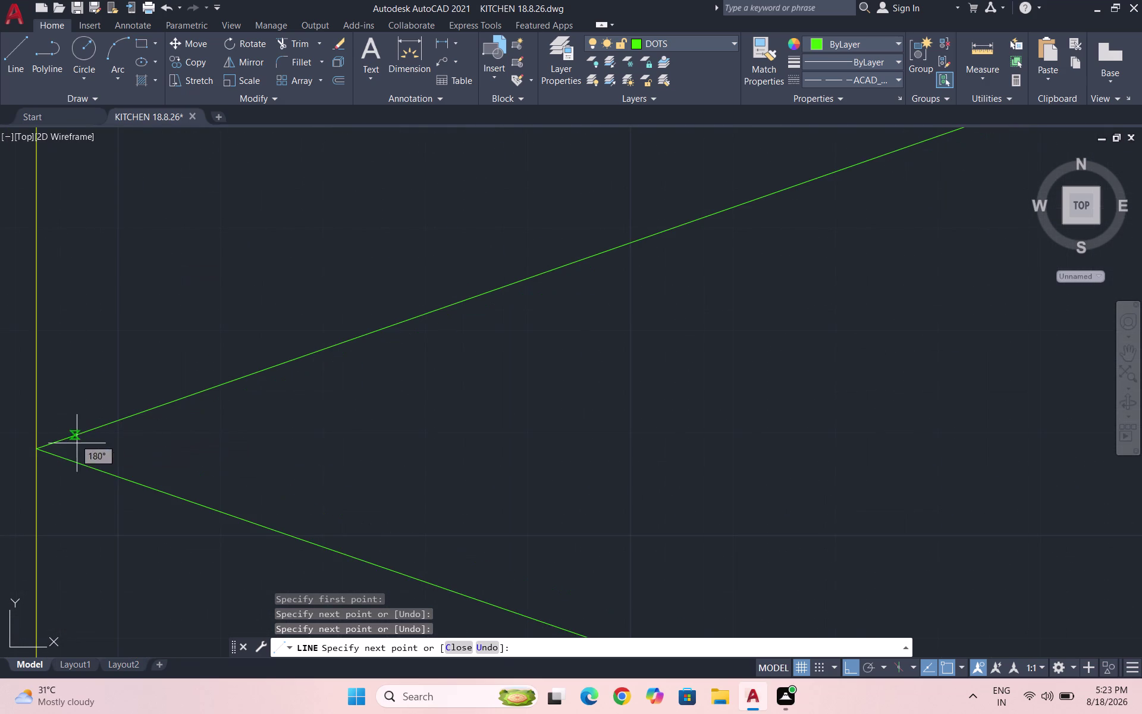
scroll(down, 3)
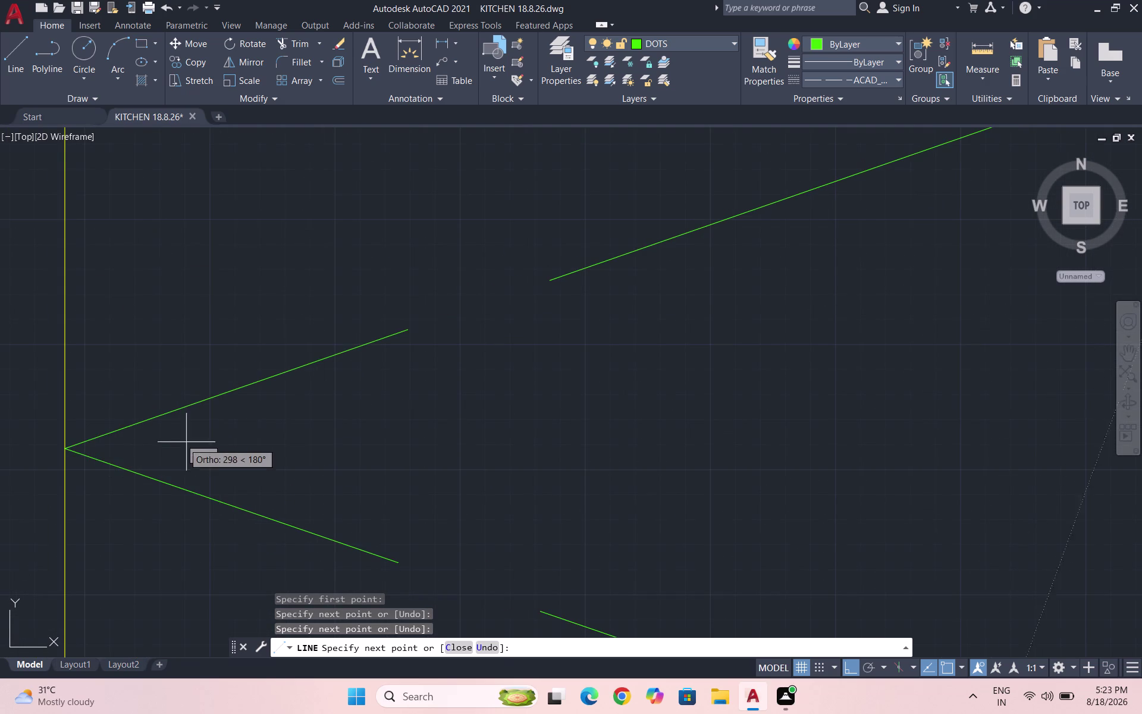
scroll(down, 3)
scroll(down, 3)
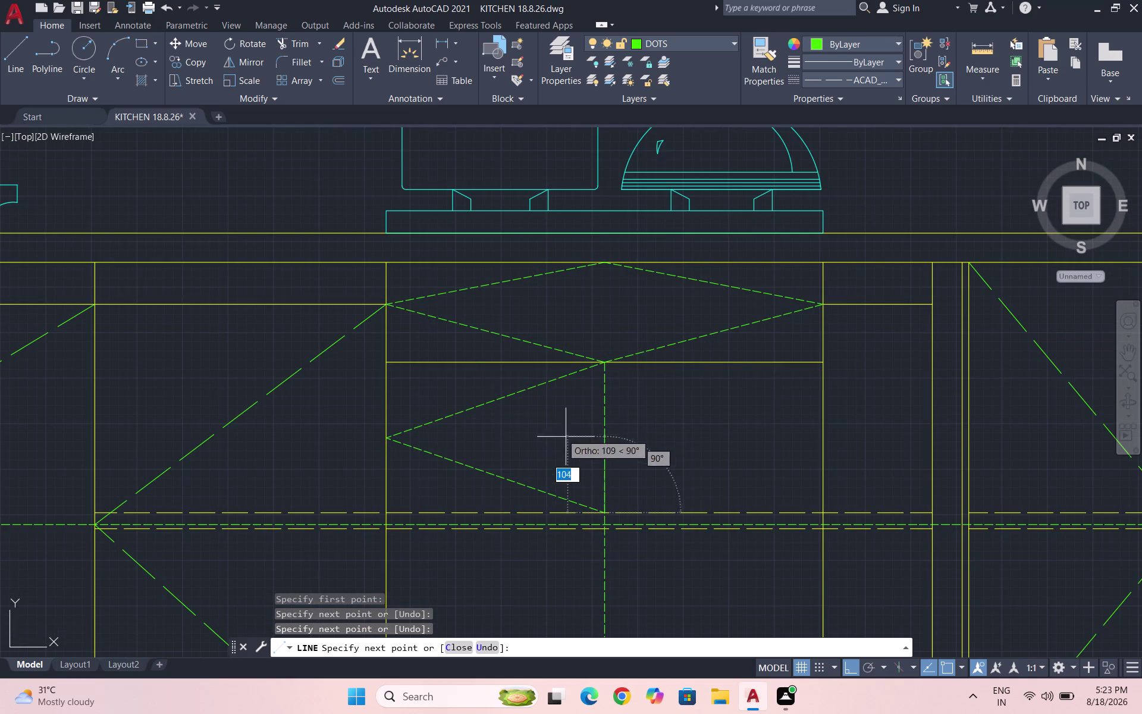
key(Escape)
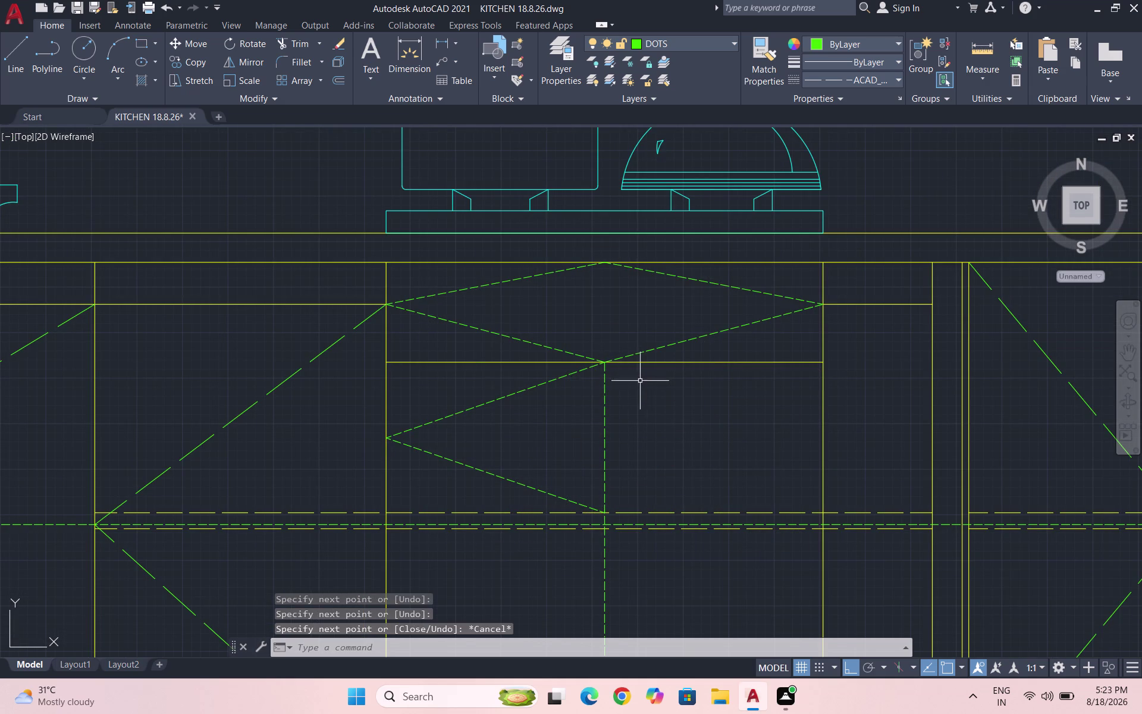
Draw a horizontal guide line and the upper and lower right edges of the drawer diamond.
key(l)
key(Return)
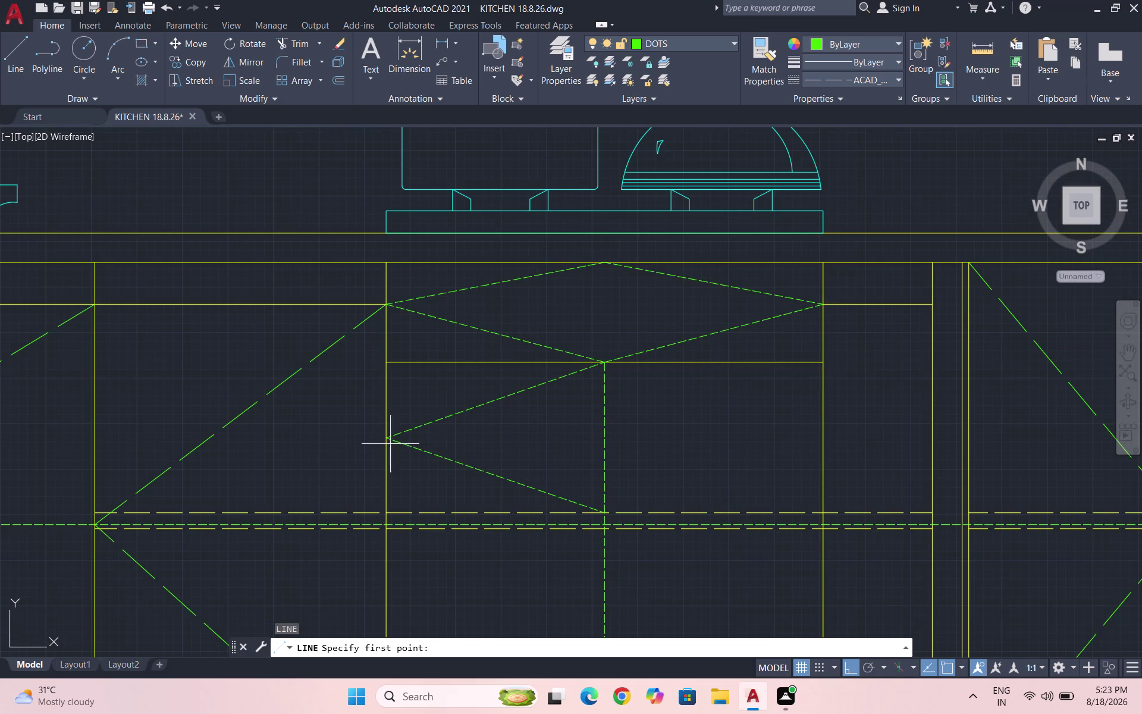
click(392, 434)
click(870, 424)
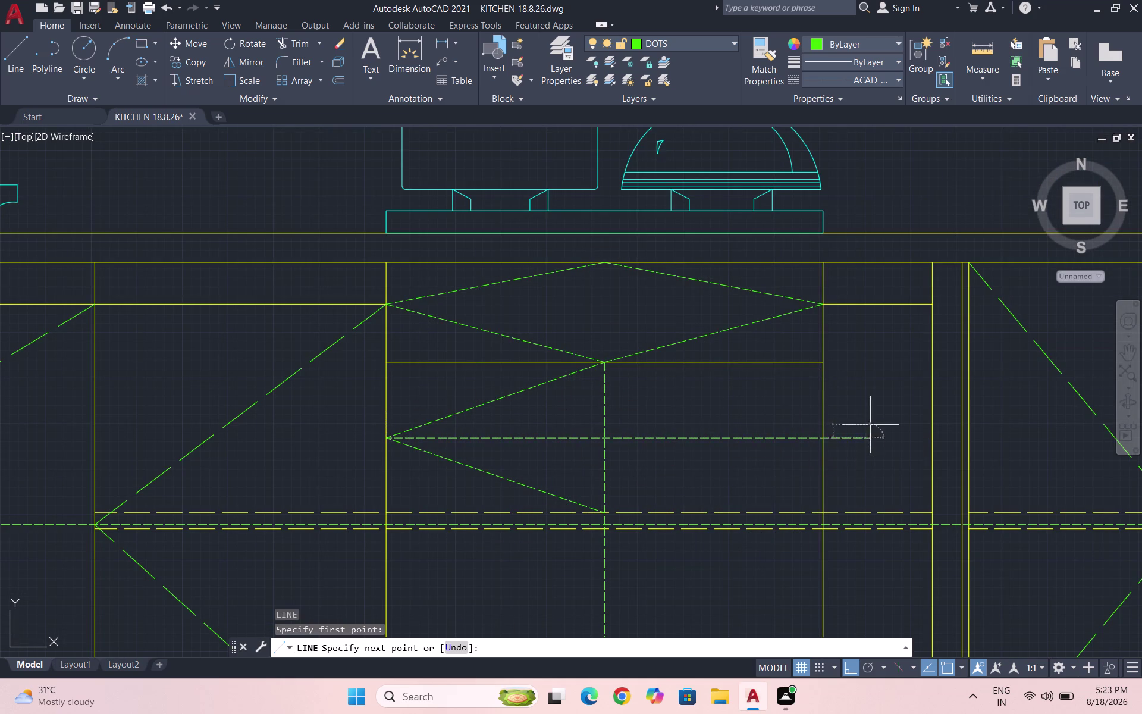
key(Escape)
key(space)
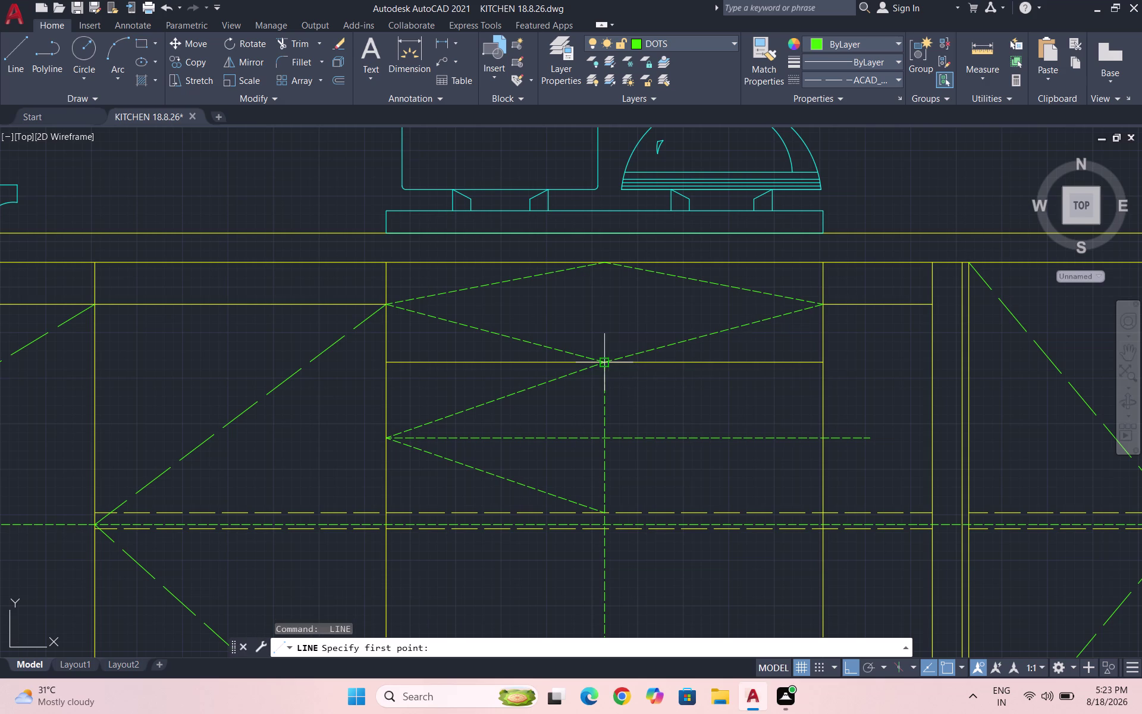
click(600, 359)
click(820, 436)
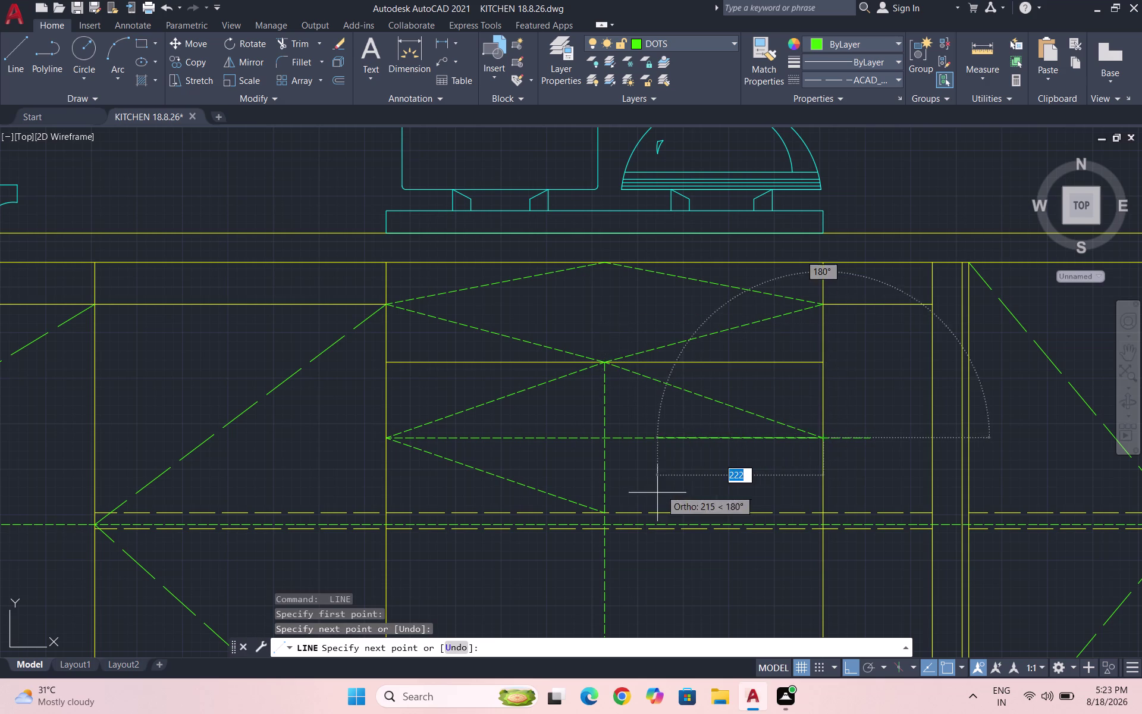
click(603, 516)
key(Escape)
Erase the guide line and trim the vertical line inside the diamond.
drag(690, 458, 673, 449)
click(641, 424)
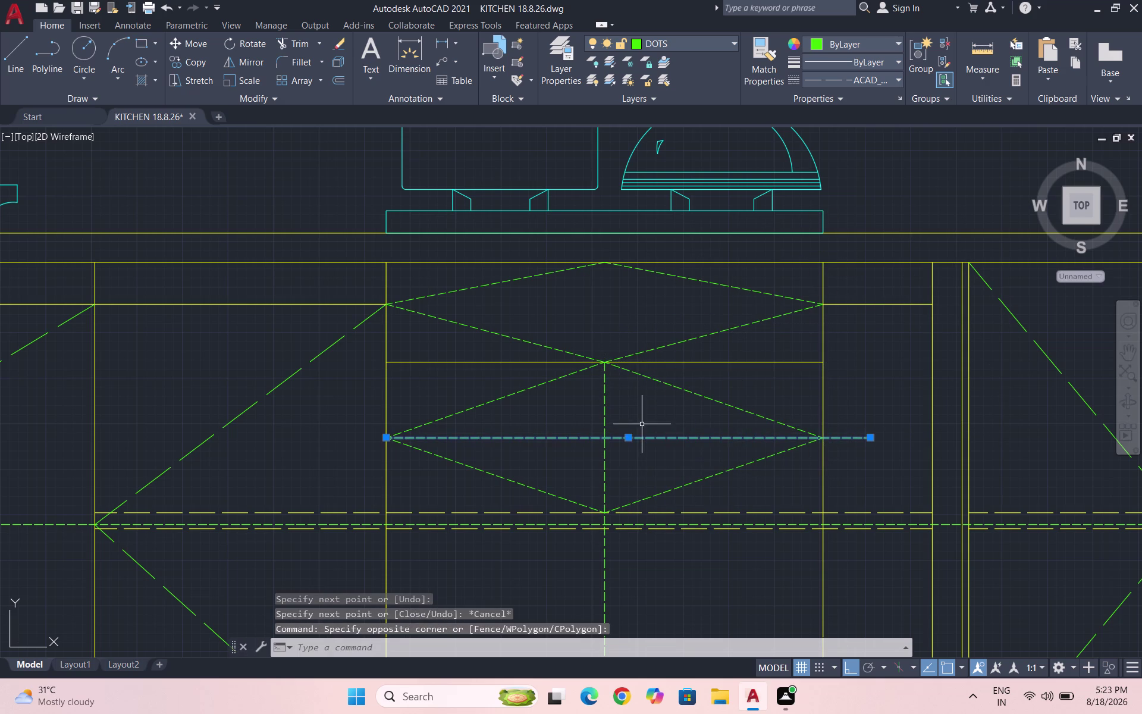
key(Delete)
text(TR)
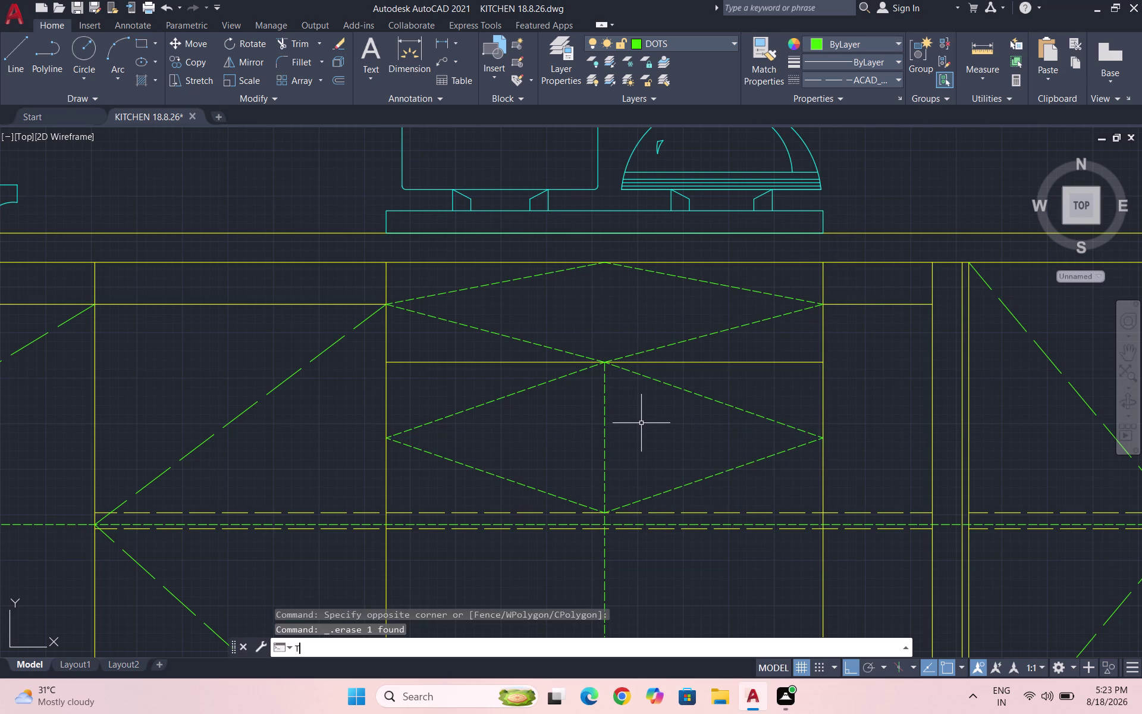
key(Return)
key(Return)
drag(636, 423, 577, 423)
key(Escape)
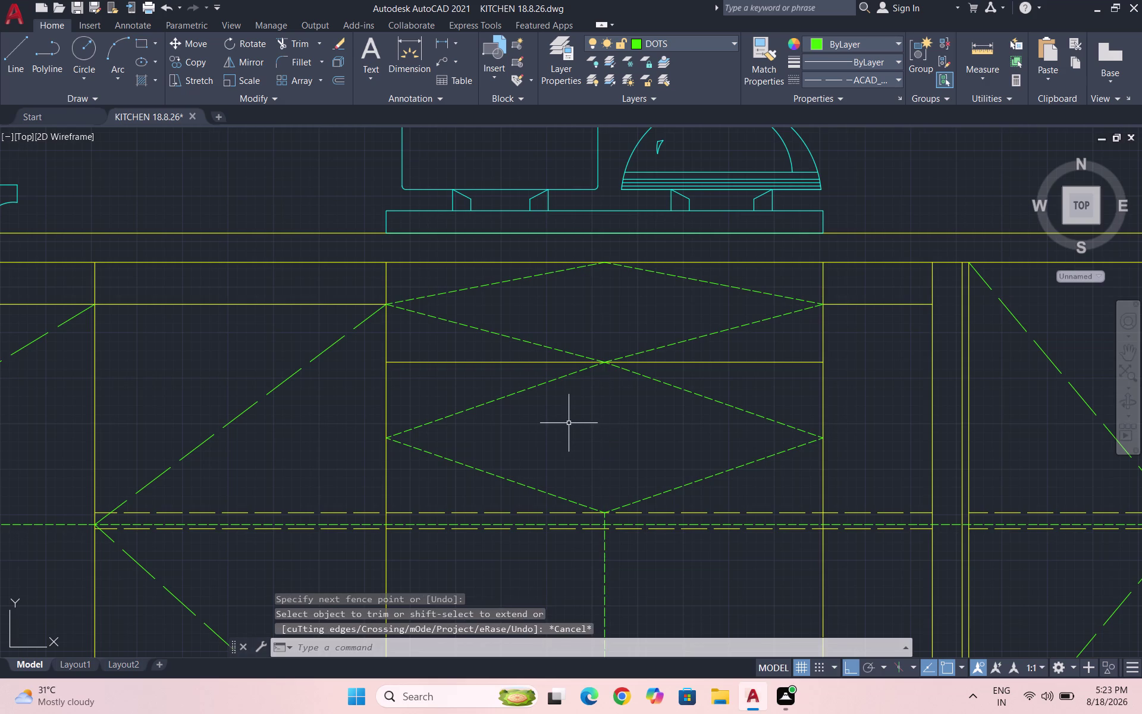
scroll(down, 3)
scroll(up, 3)
Draw the upper-left and lower-left edges of the lower door's diamond from its top centre.
key(Escape)
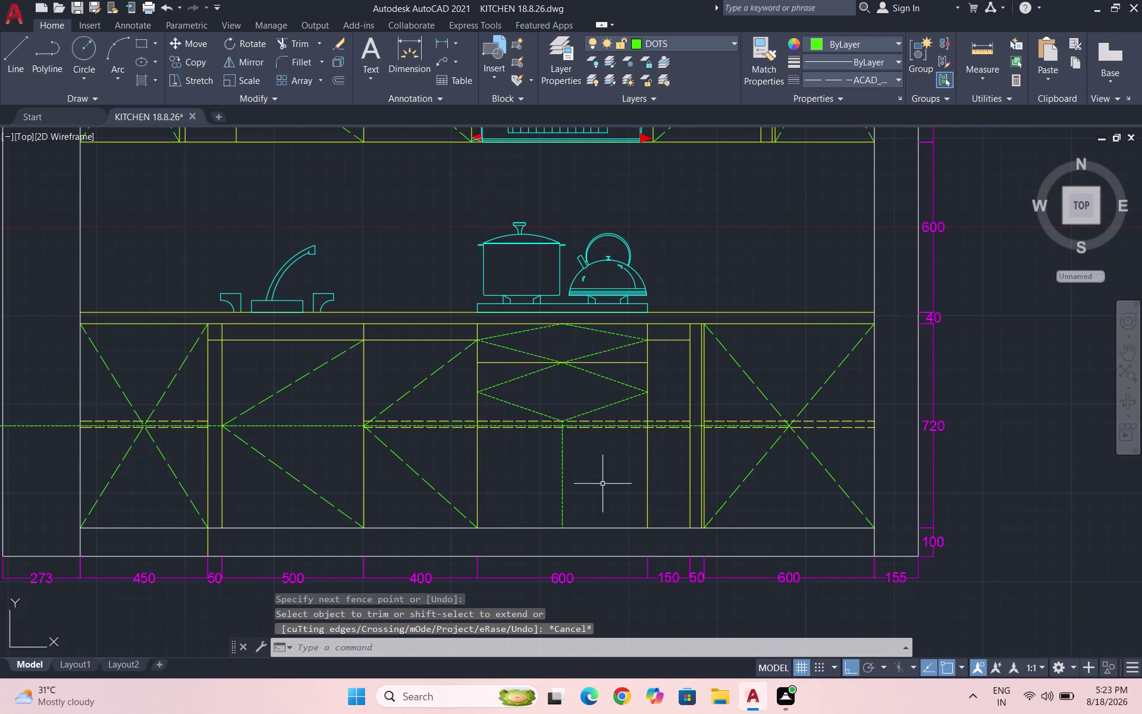
key(l)
key(Return)
scroll(up, 3)
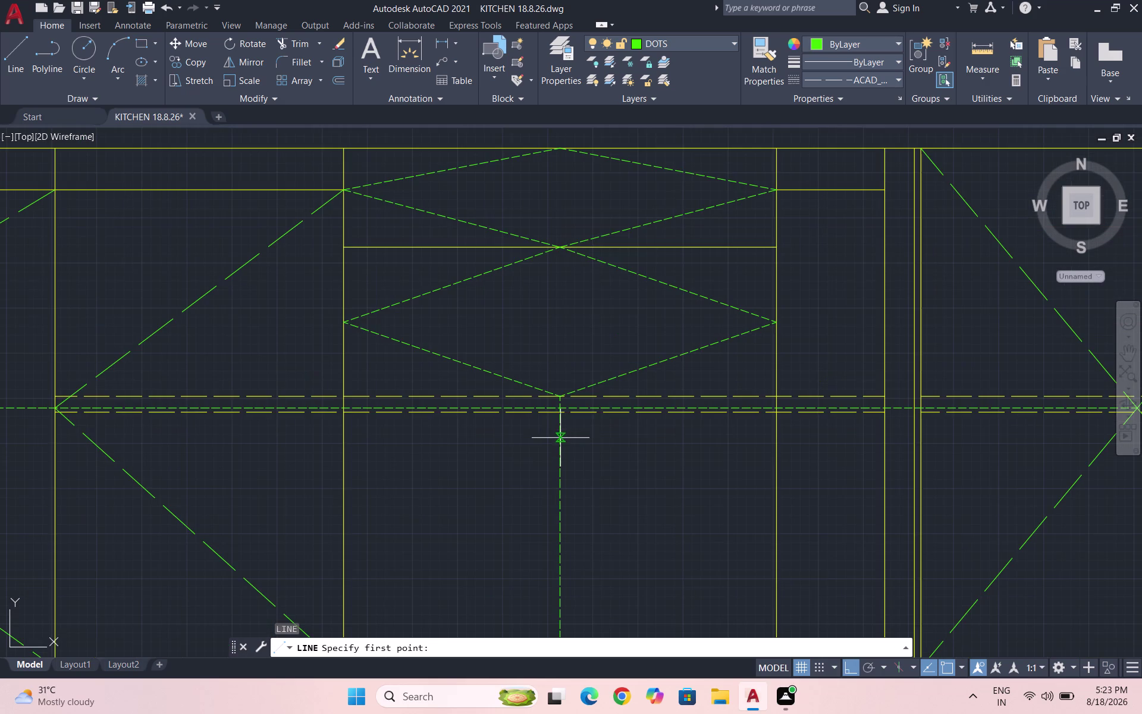
scroll(down, 3)
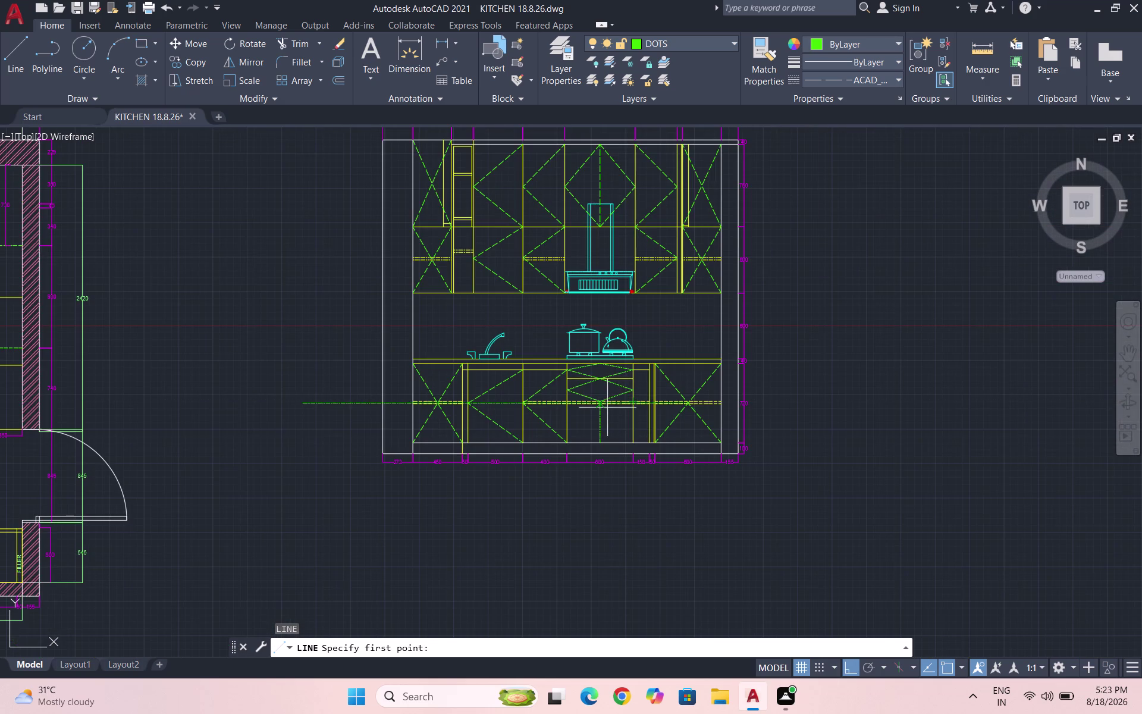
scroll(up, 3)
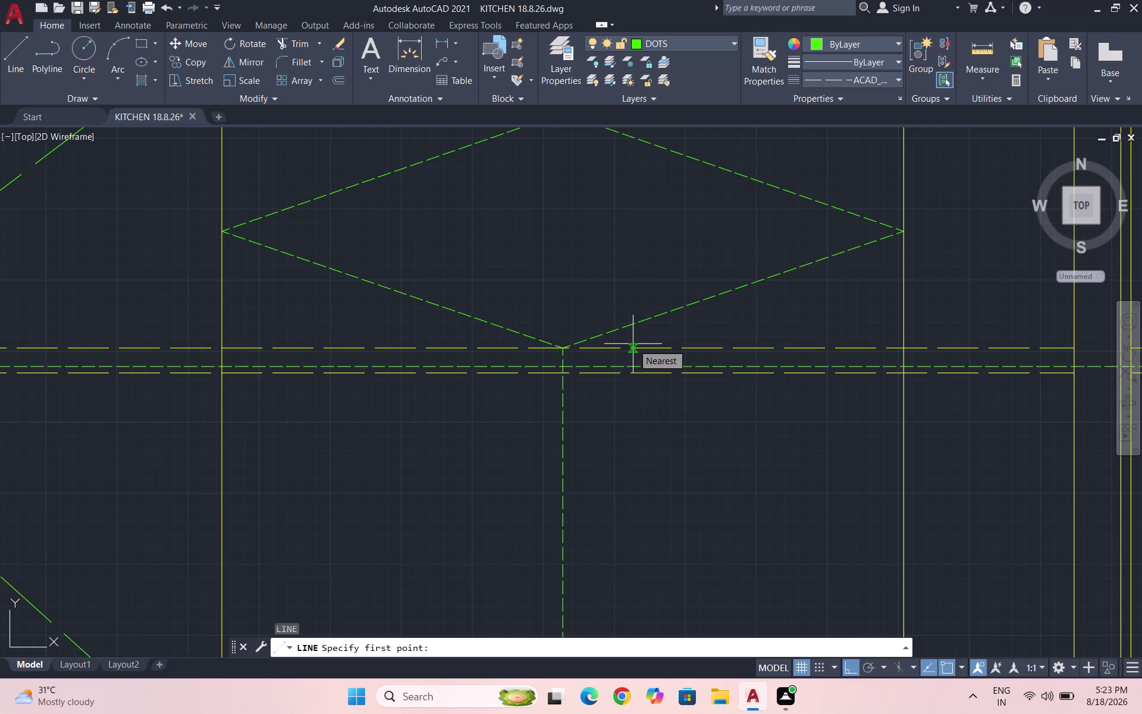
scroll(down, 3)
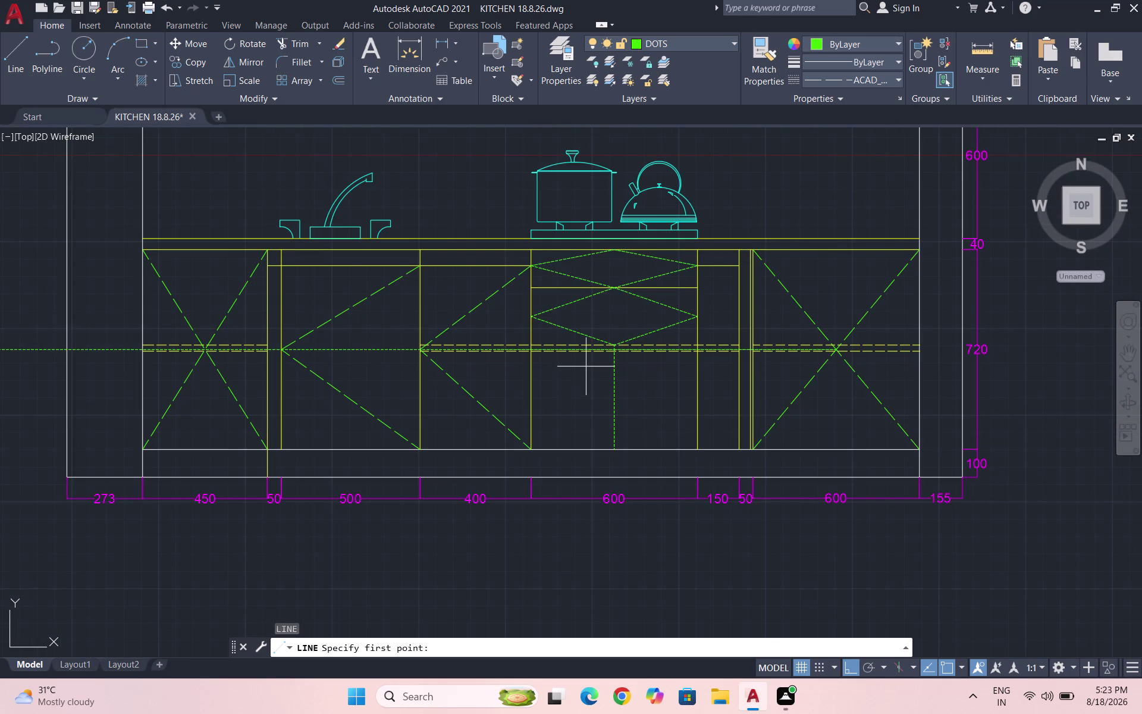
scroll(up, 3)
scroll(up, 3)
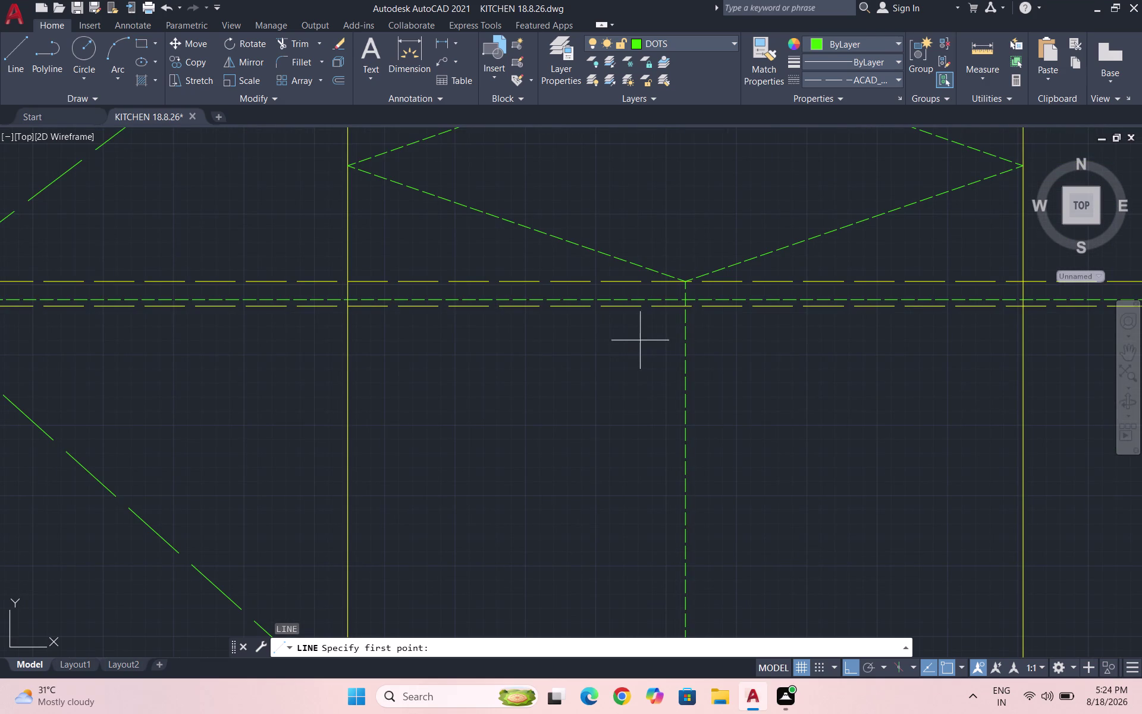
click(686, 328)
scroll(down, 3)
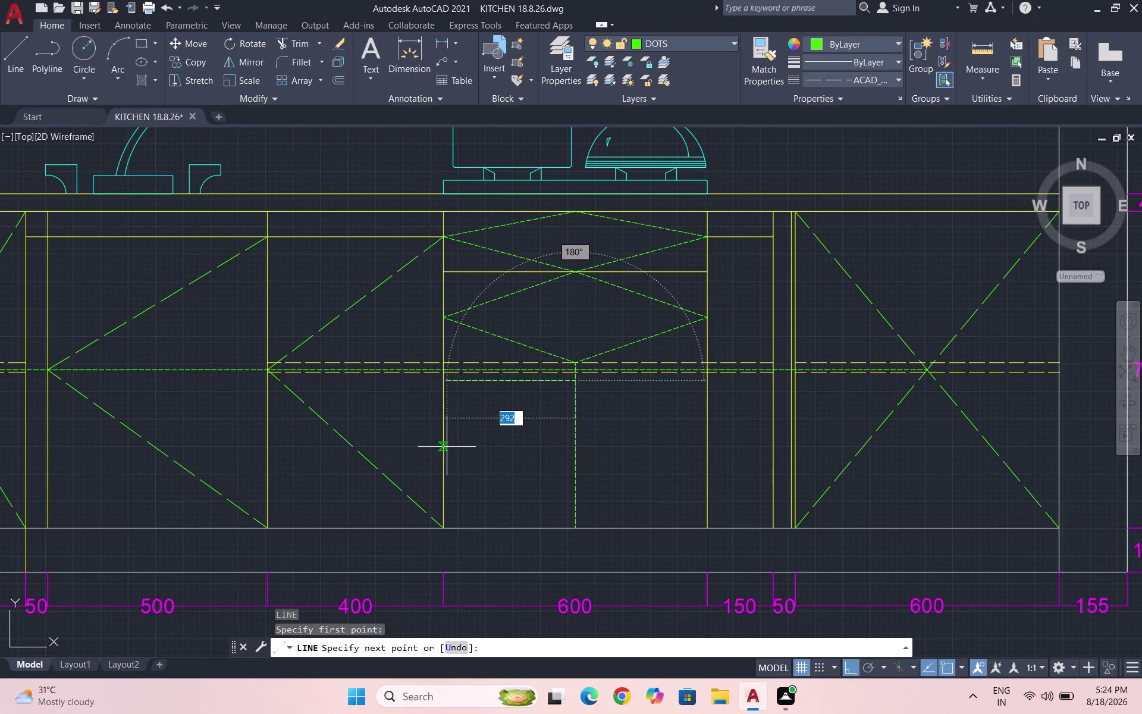
click(443, 444)
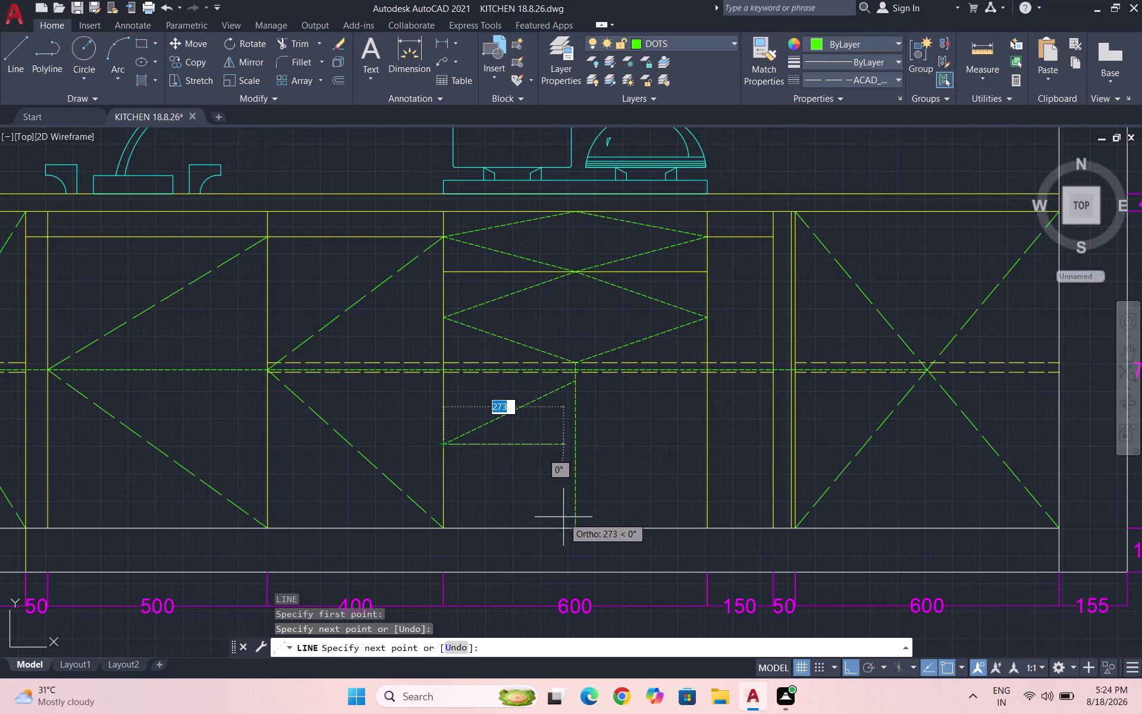
click(573, 523)
key(Escape)
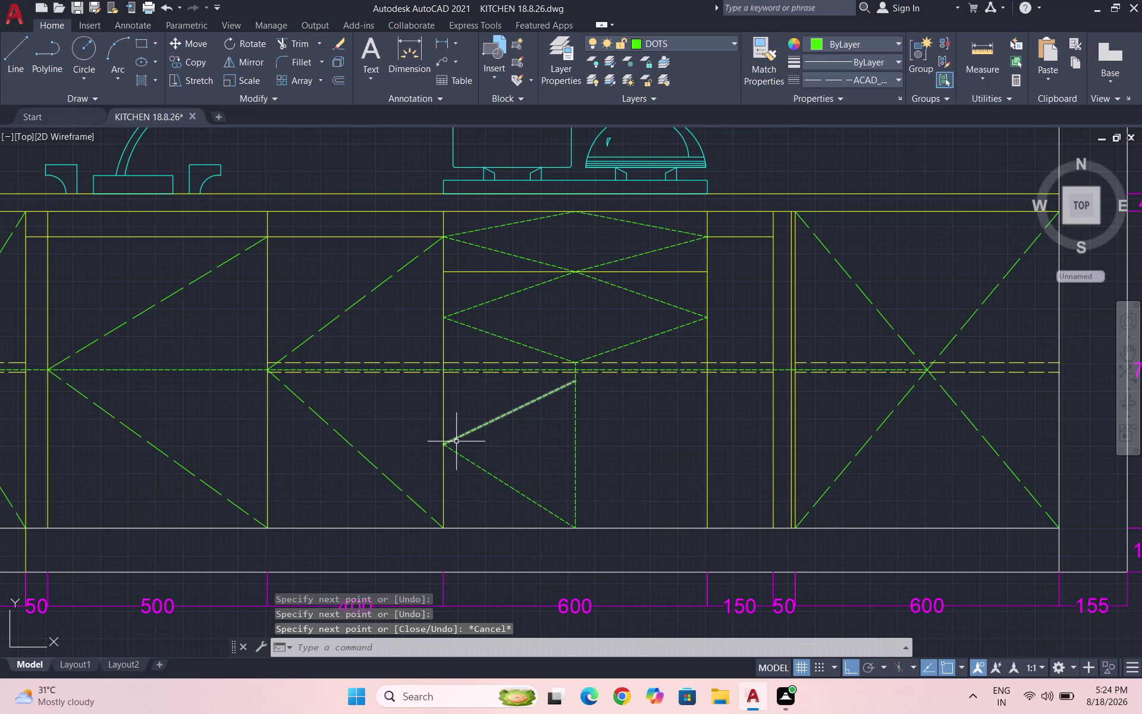
Add a horizontal guide line and draw the diamond's two right edges.
key(space)
click(447, 446)
click(723, 450)
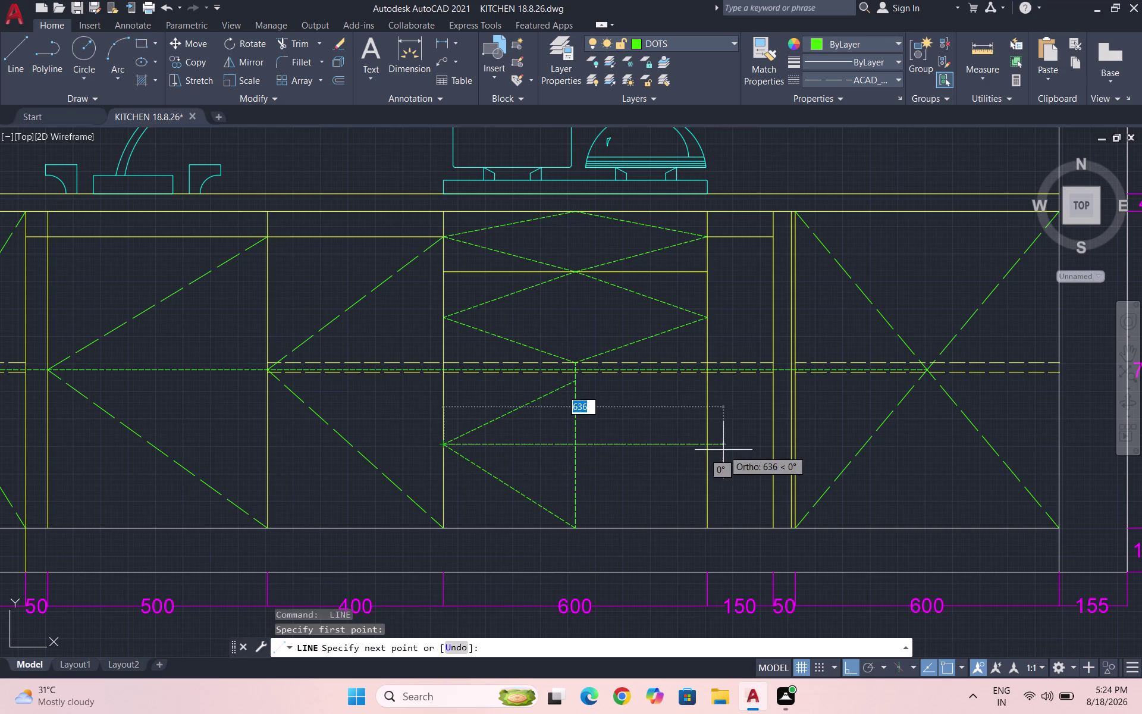
key(Escape)
key(space)
click(580, 381)
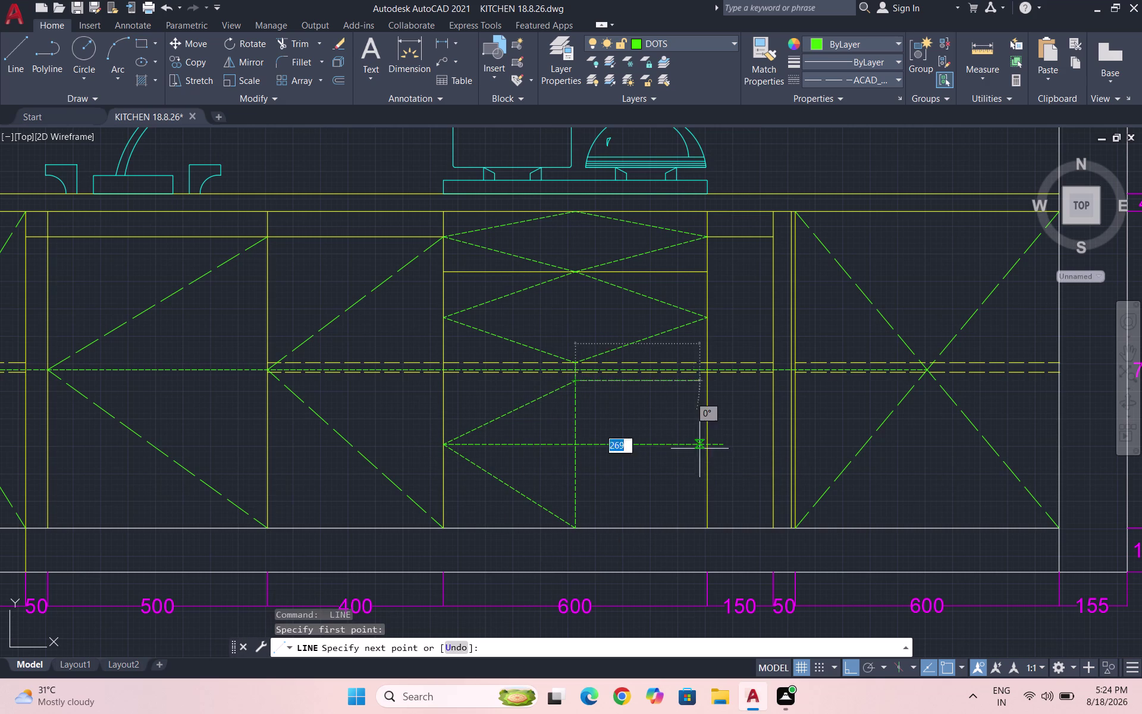
click(708, 447)
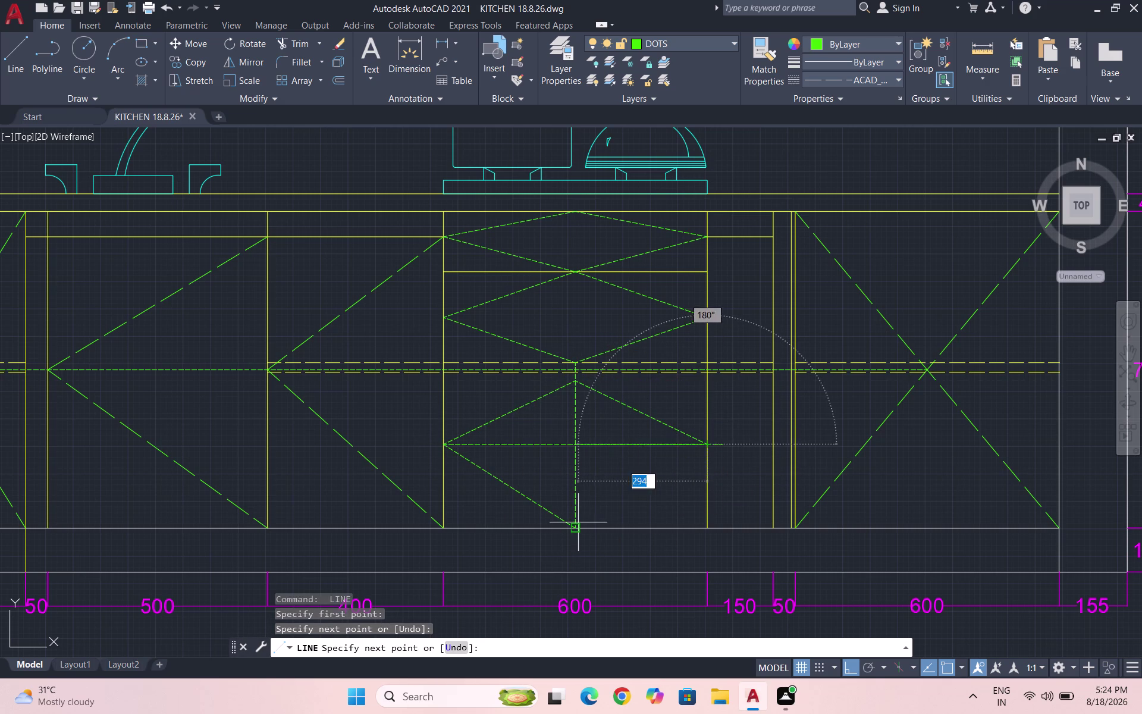
click(578, 522)
key(Escape)
Erase the horizontal guide line and save the drawing.
click(620, 454)
click(598, 440)
key(Delete)
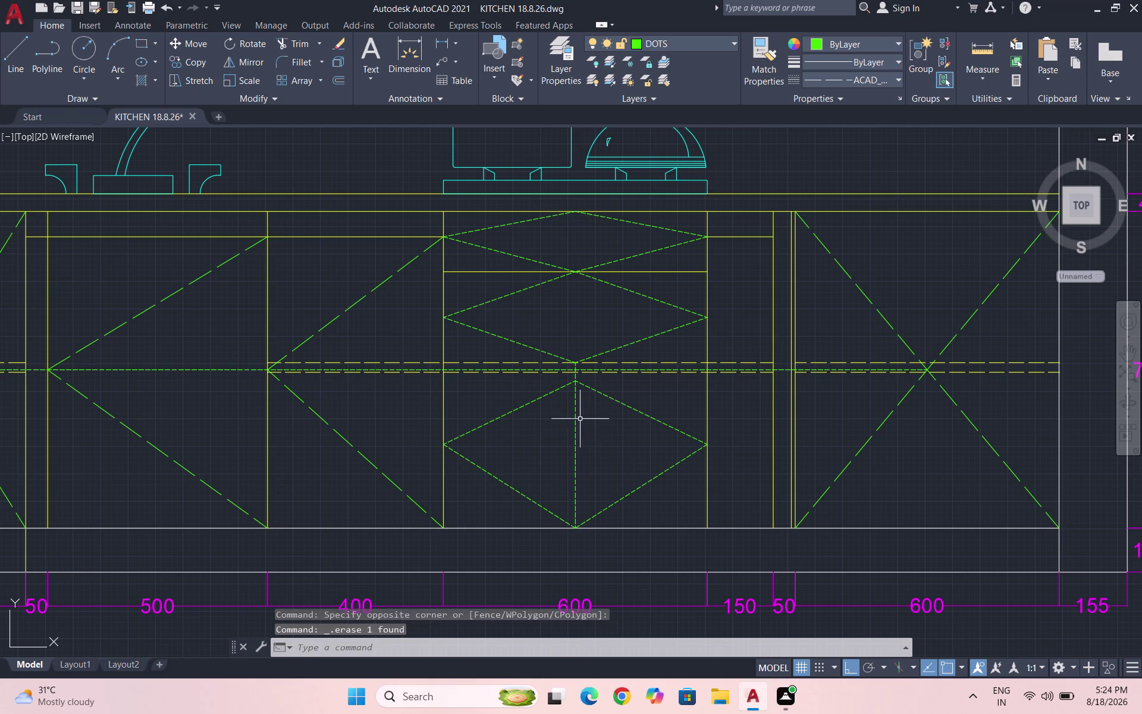
drag(600, 430, 559, 433)
click(541, 437)
key(Delete)
key(Escape)
key(Escape)
key(Escape)
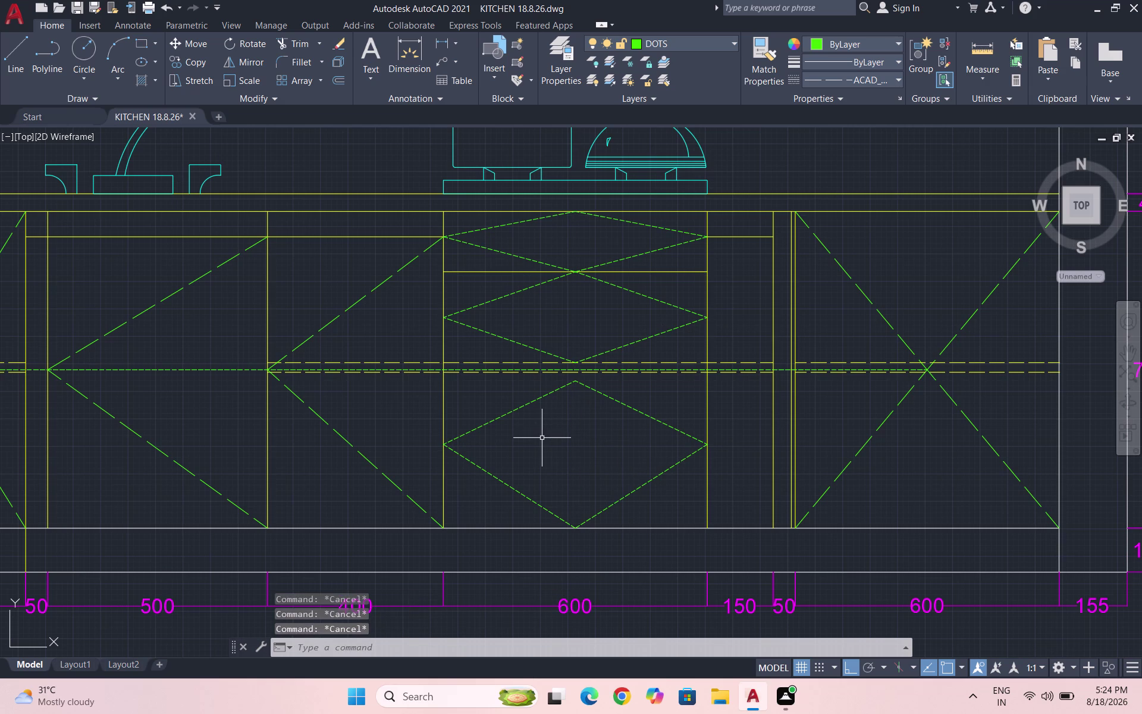
key(ctrl+s)
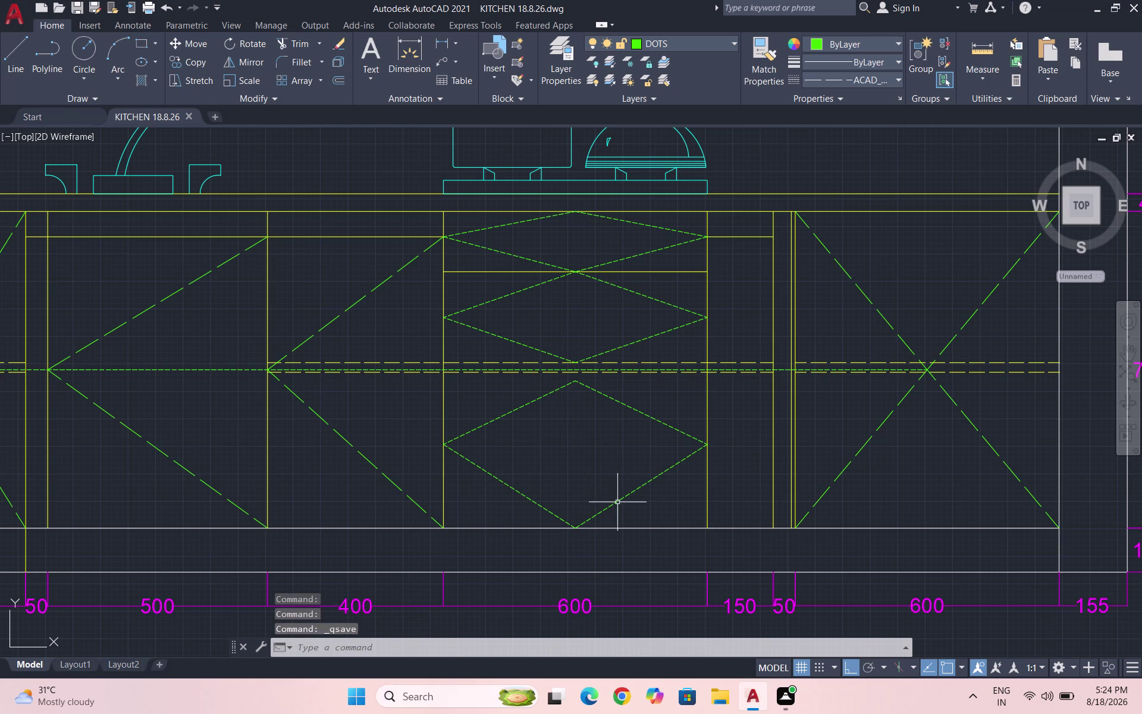
Select the lines of the lower, middle and upper diamond symbols.
click(645, 498)
click(487, 389)
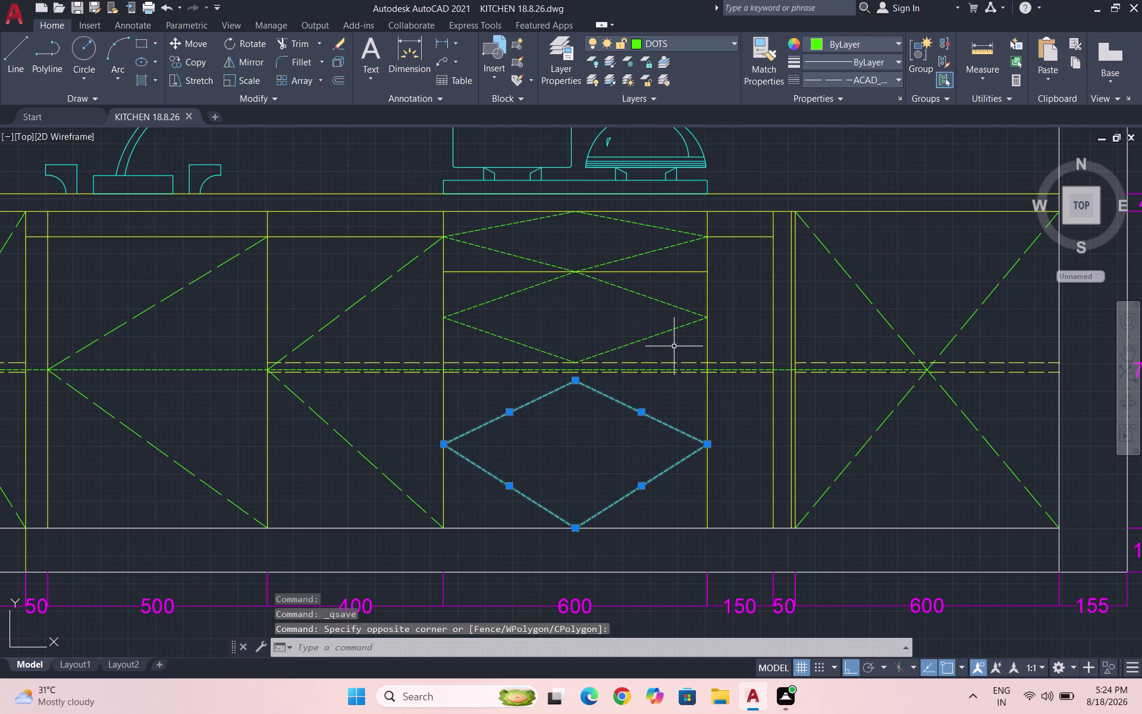
drag(669, 346, 653, 340)
click(484, 288)
drag(662, 258, 645, 254)
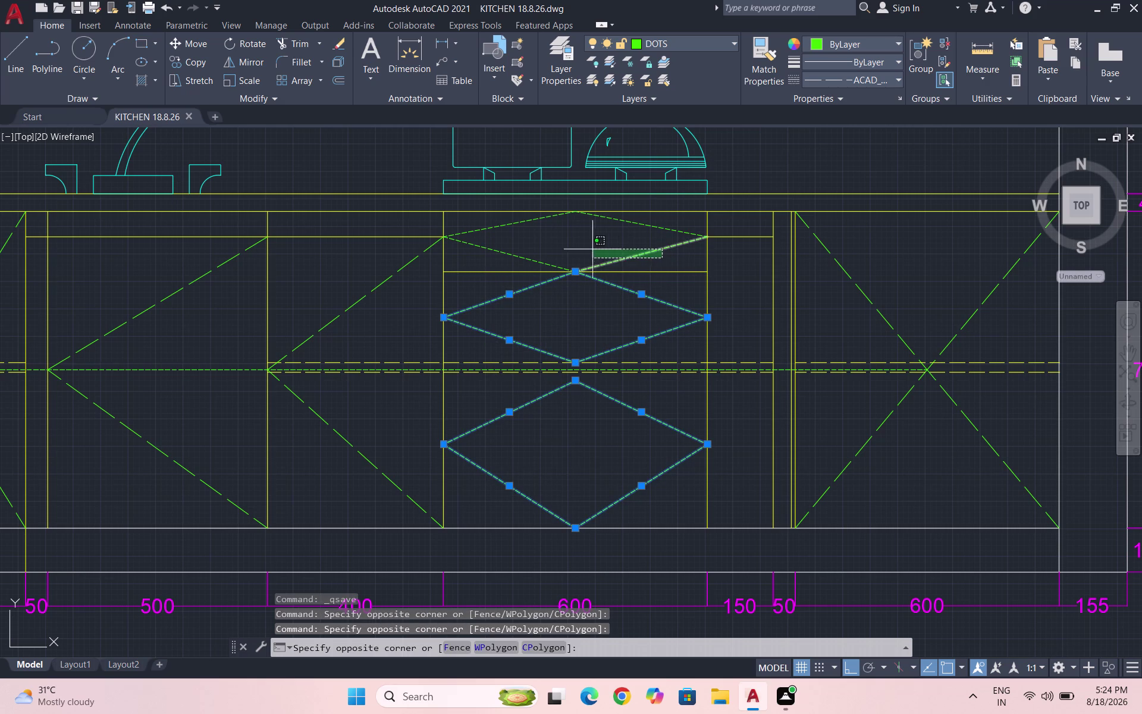
click(490, 223)
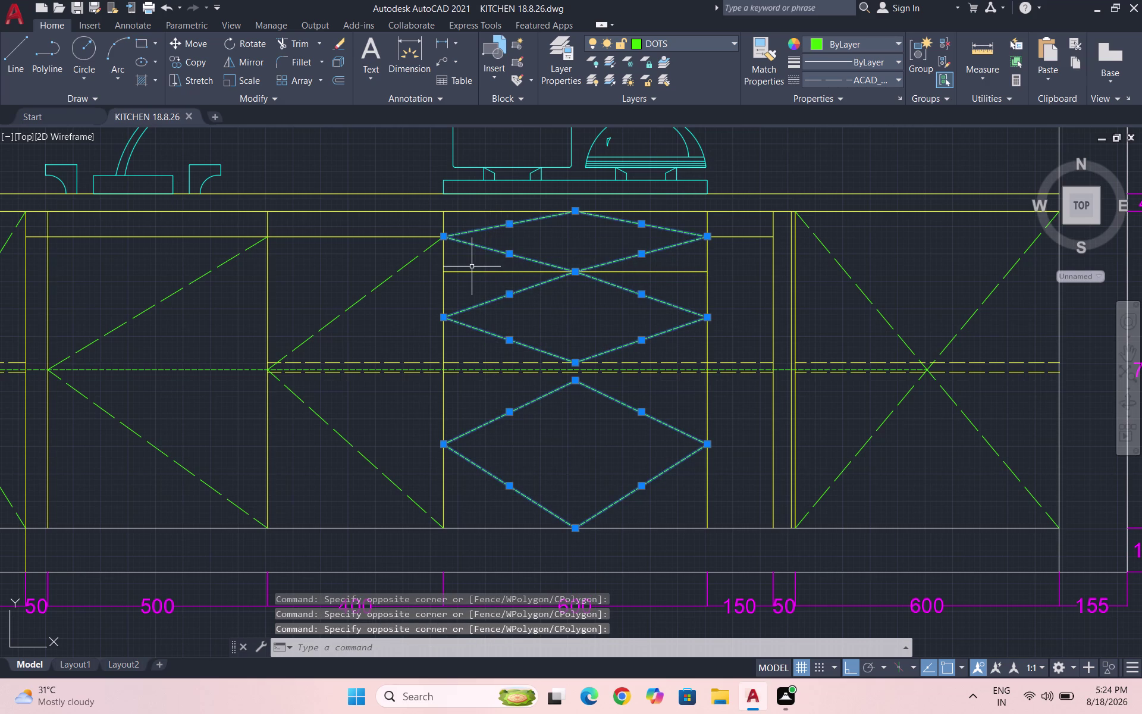
Set the selected diamond lines' linetype scale to 5 in Properties.
text(PR)
key(Return)
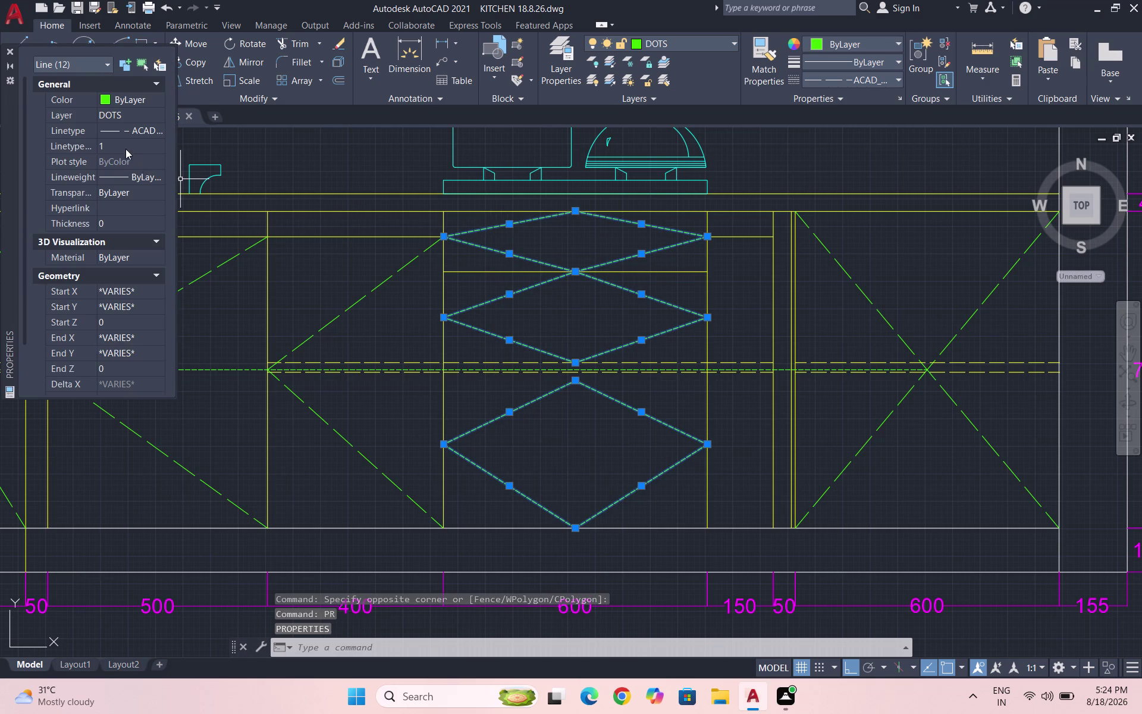
click(124, 145)
key(5)
key(Return)
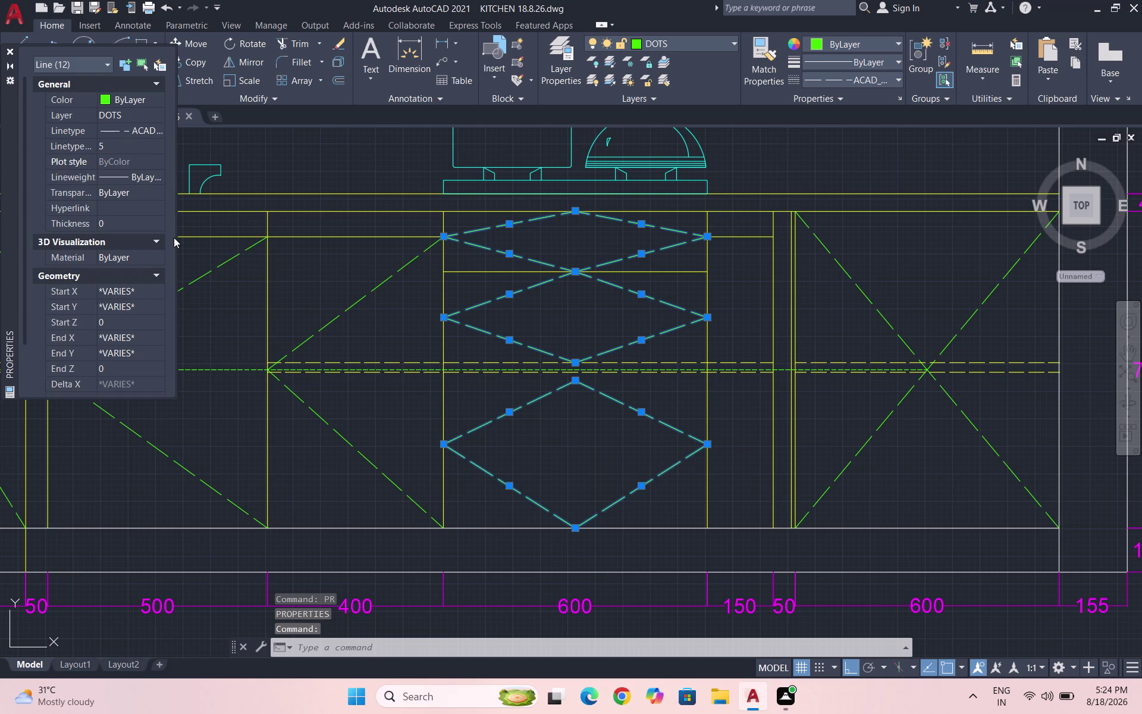
click(8, 48)
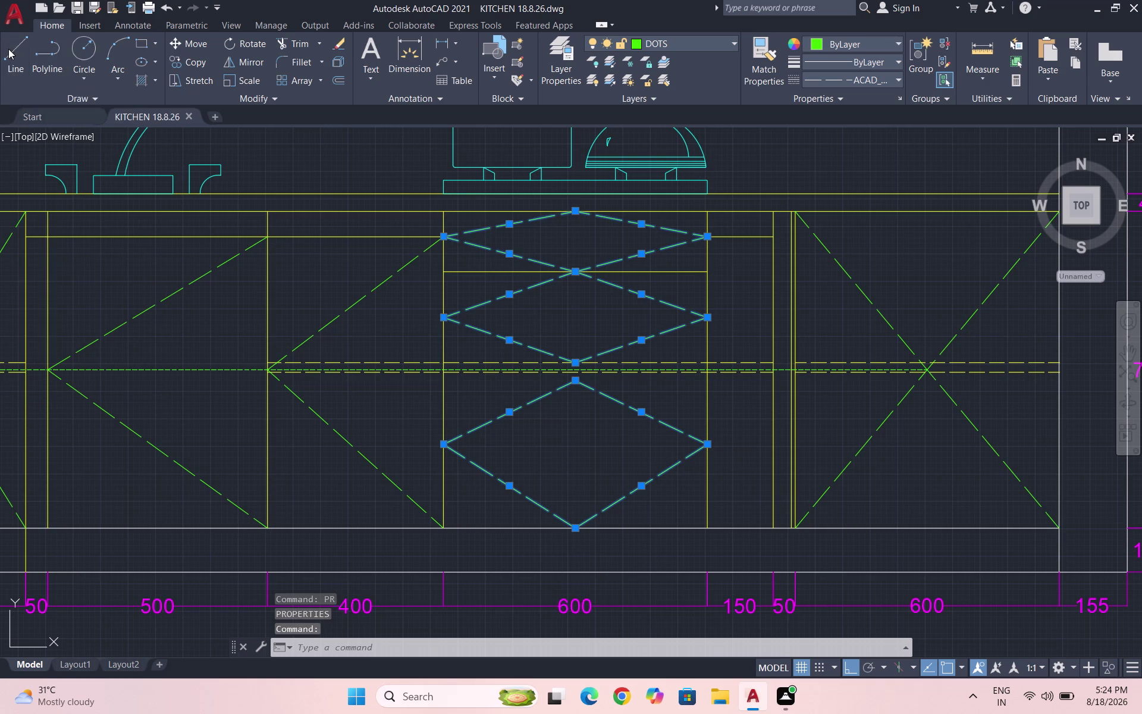
key(Escape)
scroll(down, 3)
Review the elevation and save the drawing.
scroll(down, 3)
scroll(down, 3)
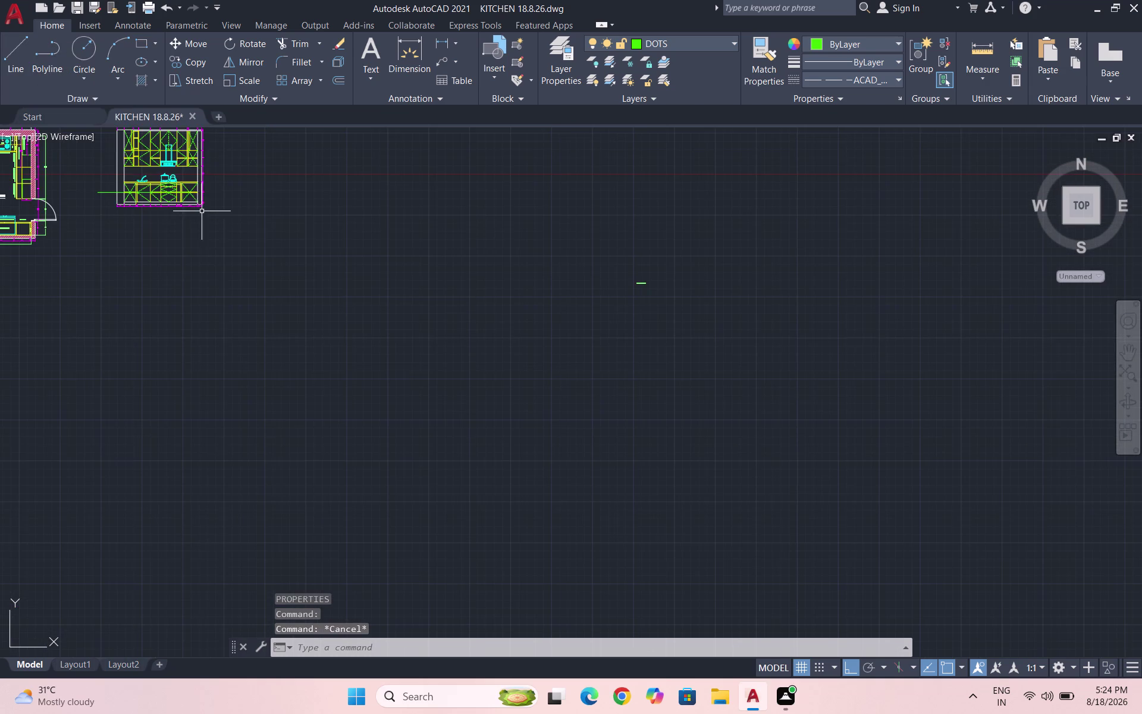
scroll(down, 3)
scroll(up, 3)
scroll(up, 3)
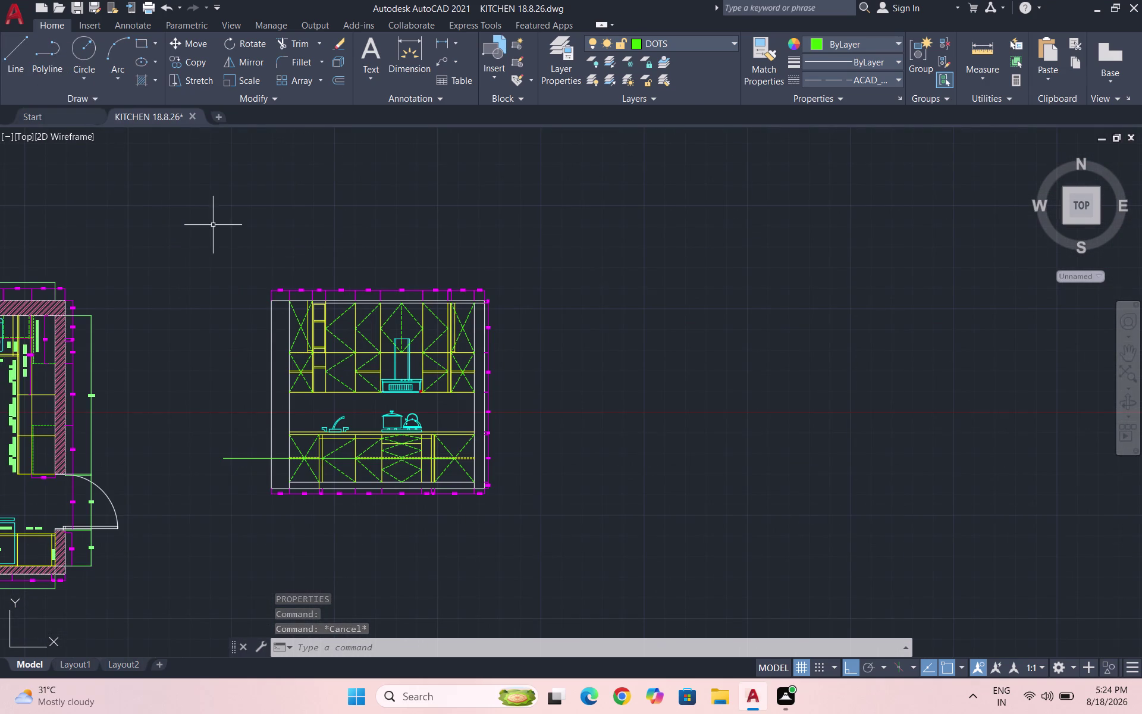
scroll(up, 3)
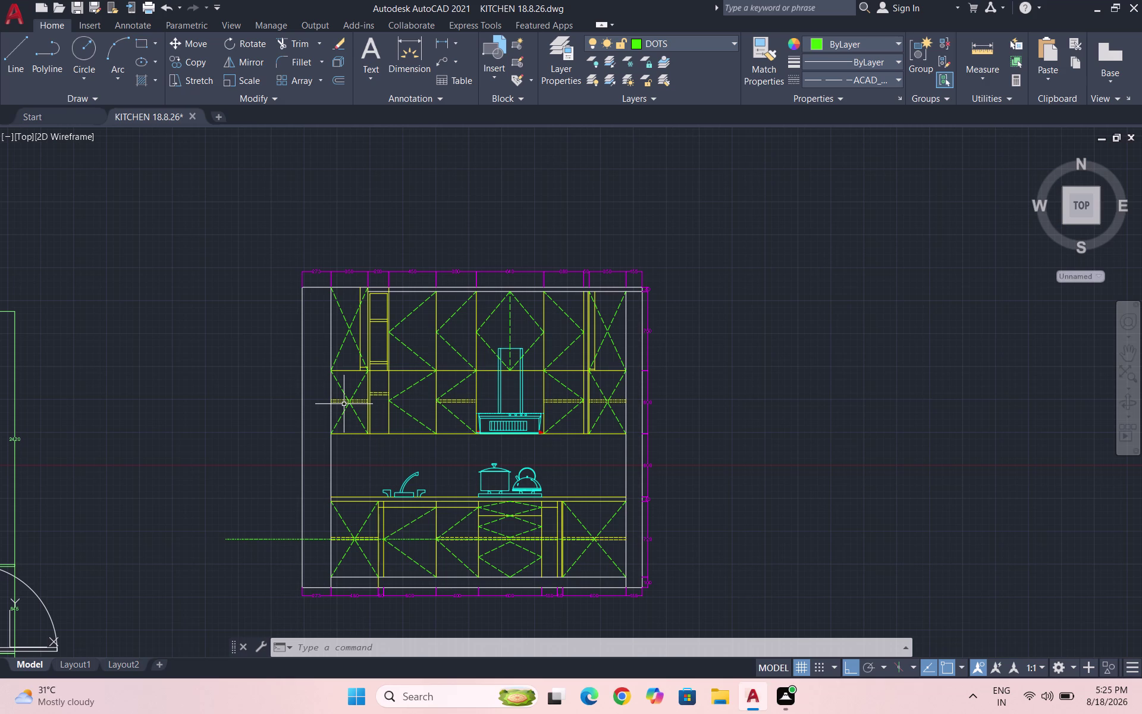
key(ctrl+s)
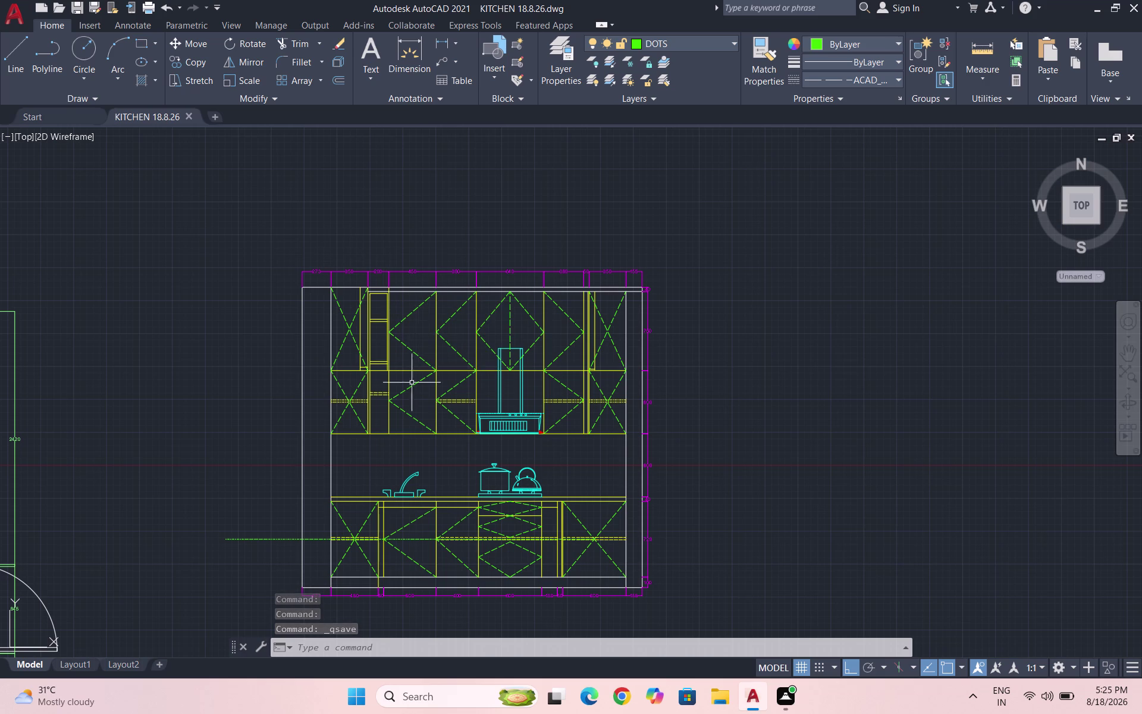
Erase the stray long dashed horizontal line and save the drawing again.
scroll(up, 3)
drag(299, 592, 292, 578)
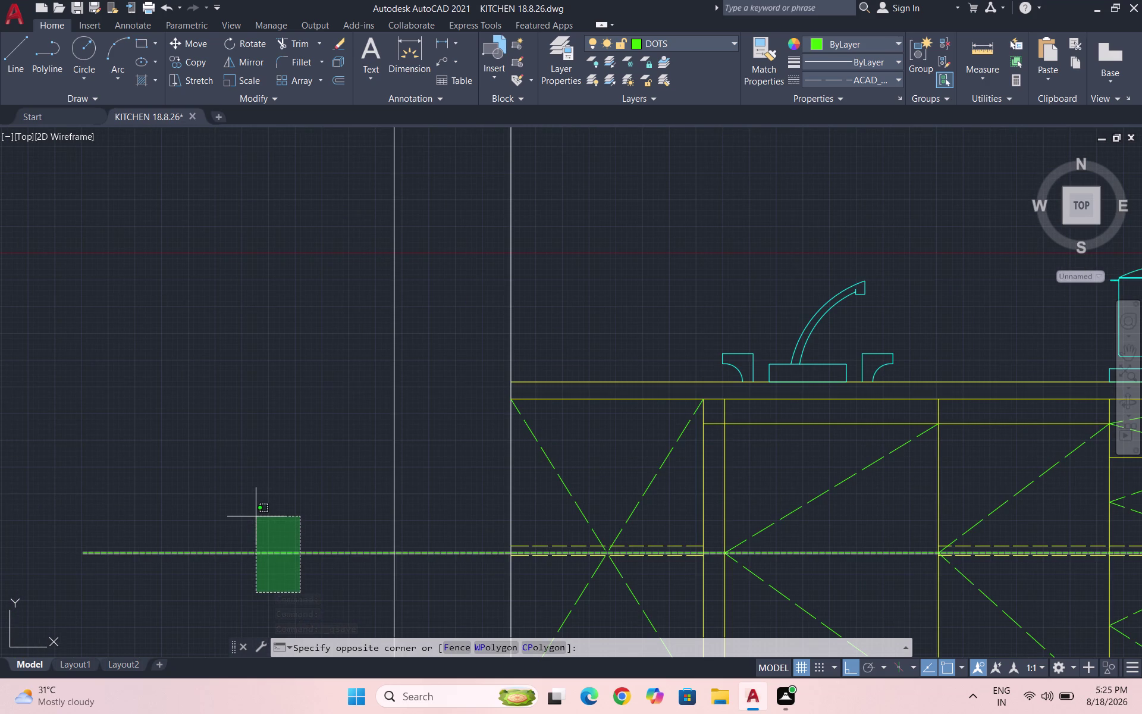
click(255, 516)
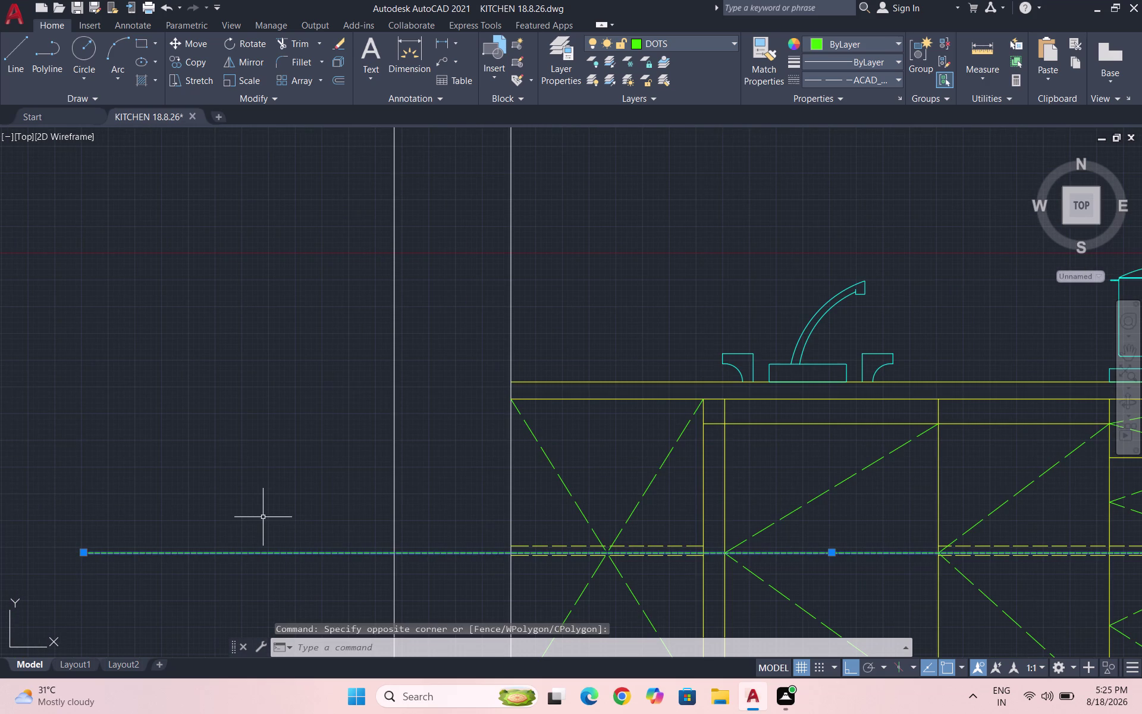
key(Delete)
key(Escape)
key(Escape)
scroll(down, 3)
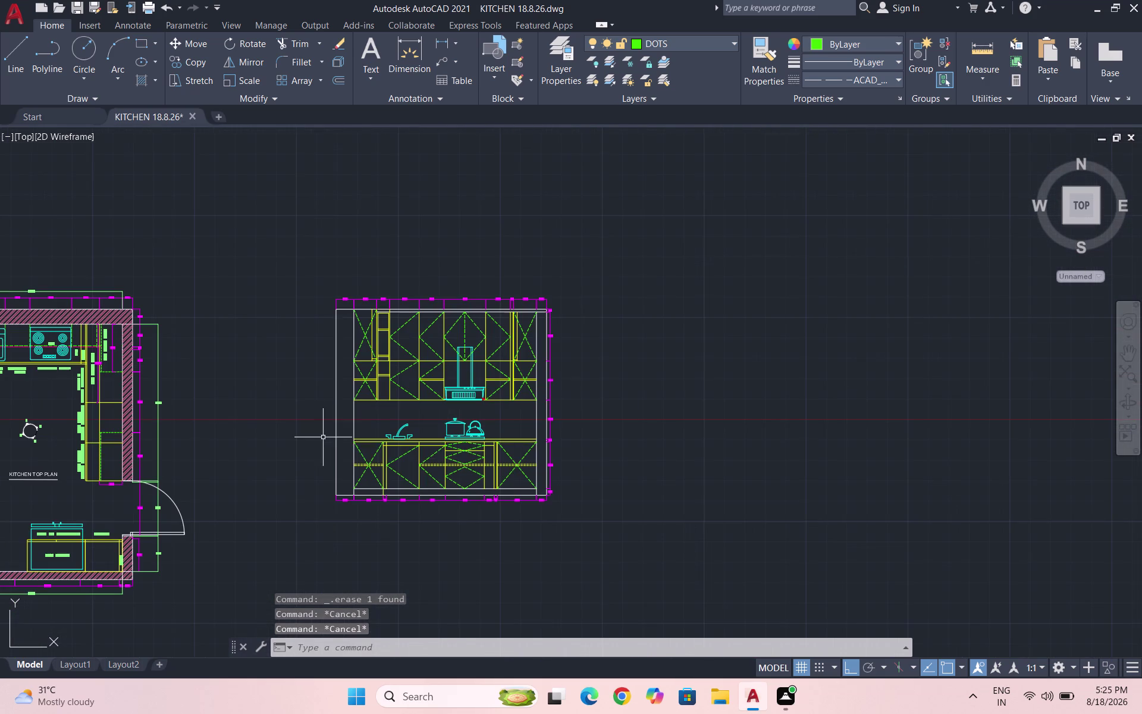
key(ctrl+s)
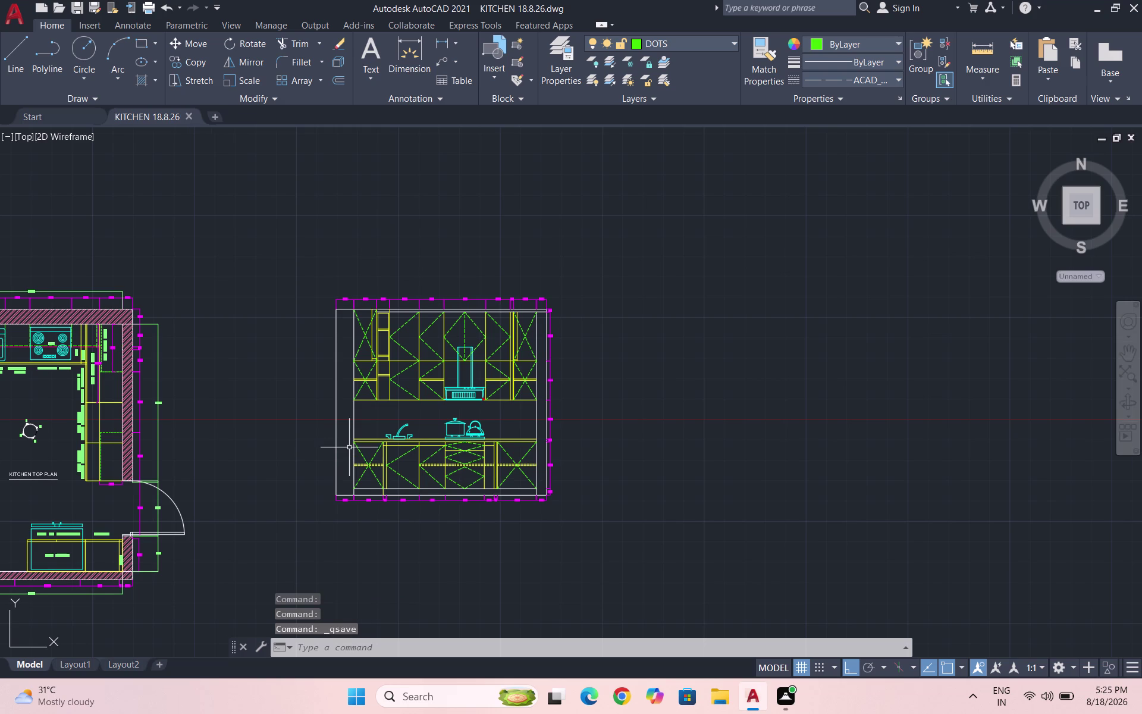
scroll(up, 3)
scroll(up, 3)
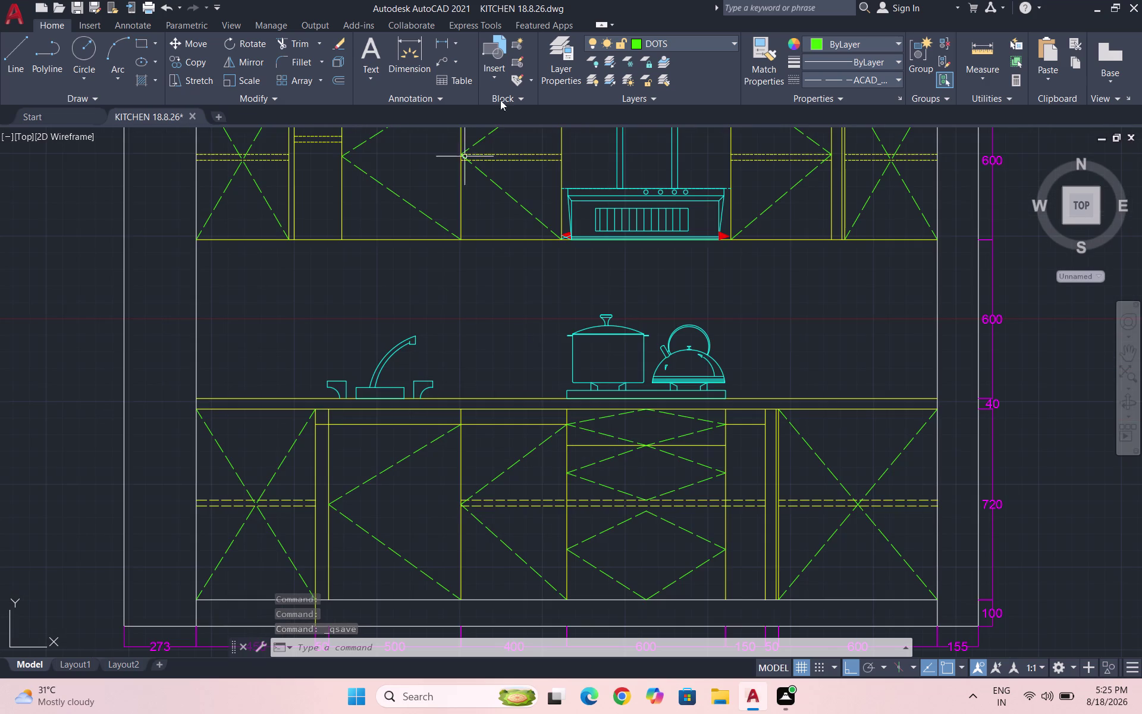
click(655, 42)
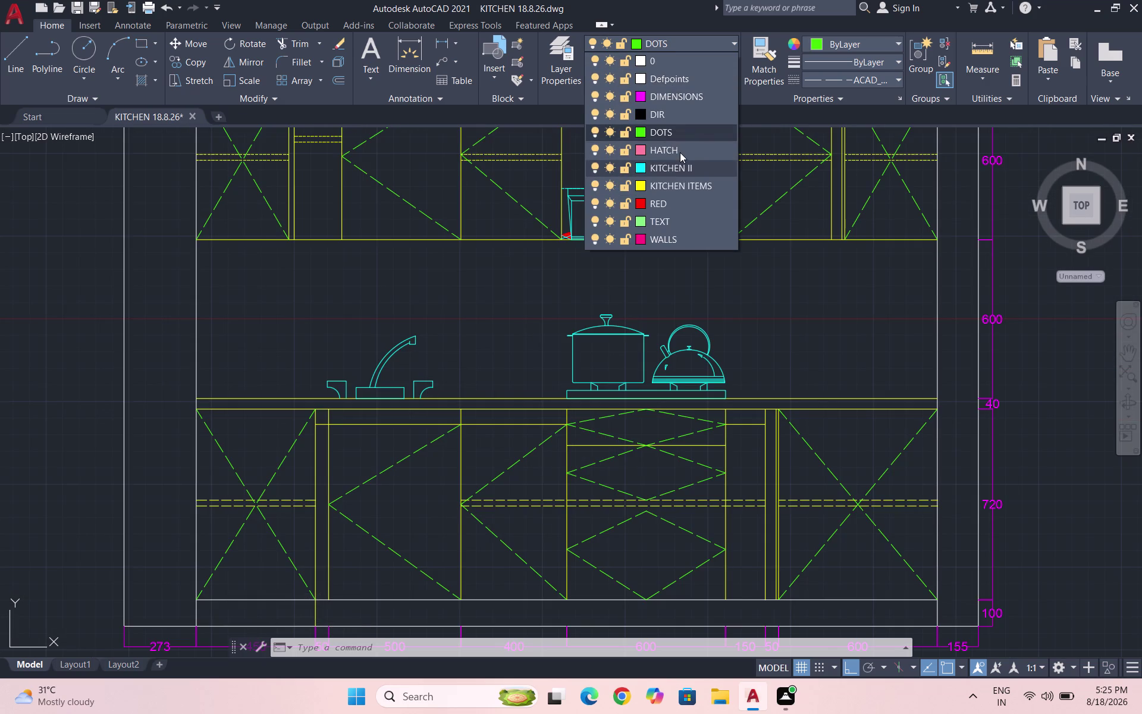
Make HATCH current and solid-fill the under-counter strip sections over the sink cabinet.
click(680, 152)
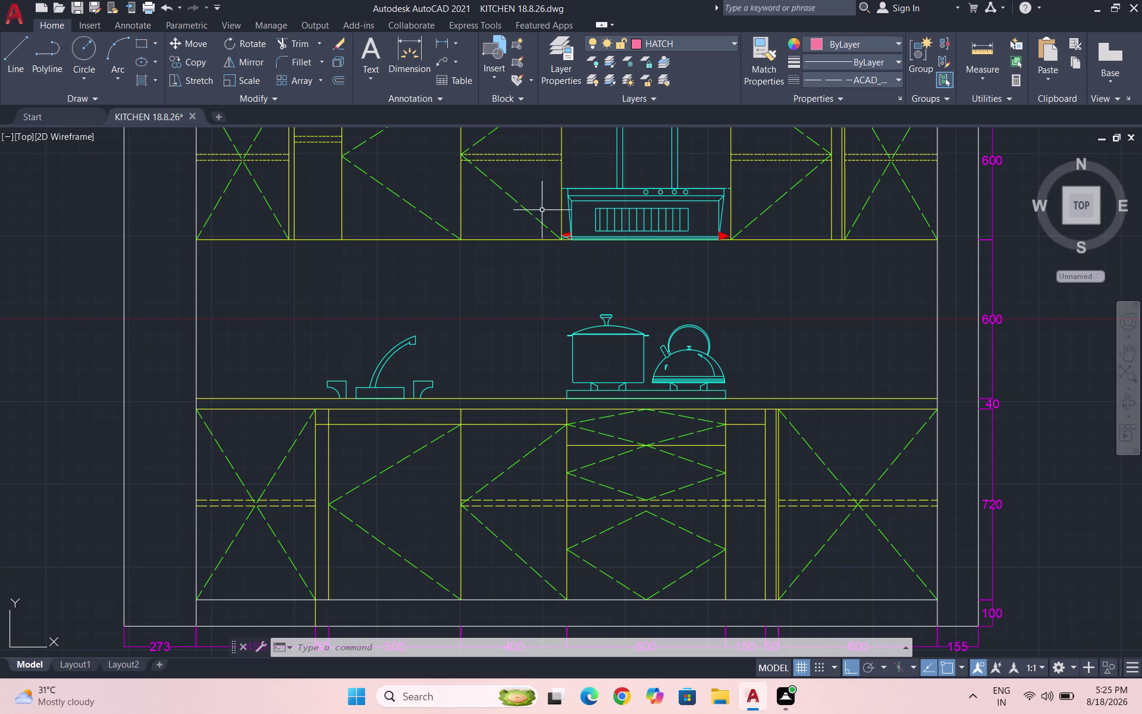
key(h)
key(Return)
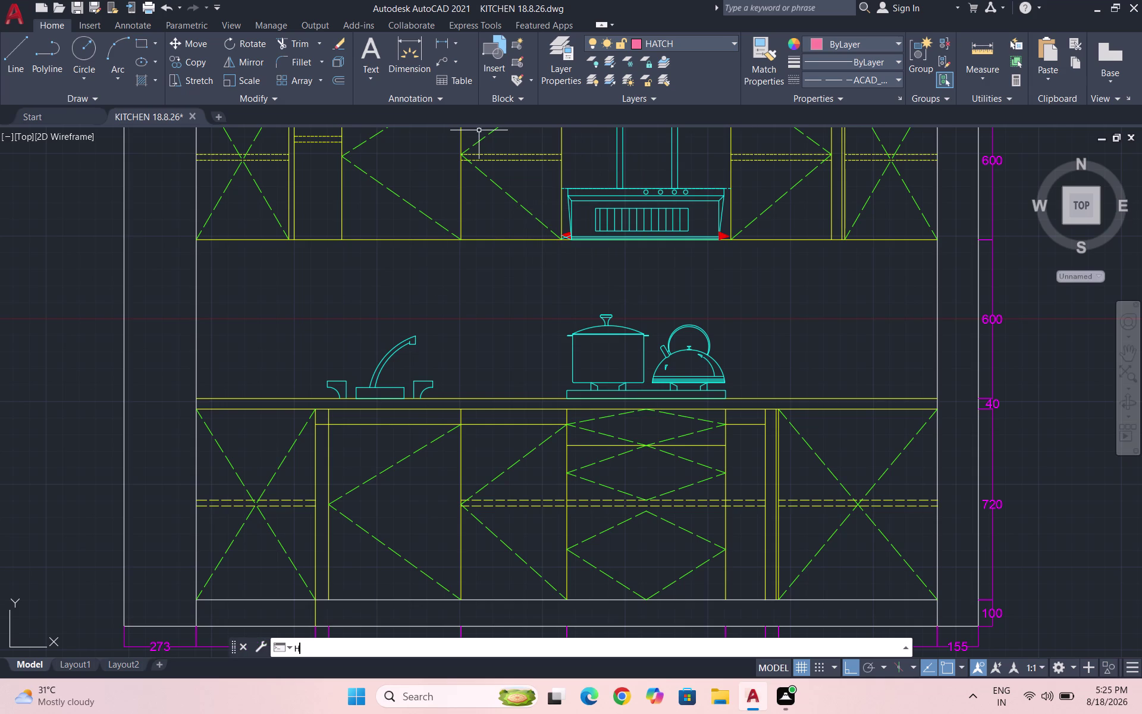
click(142, 61)
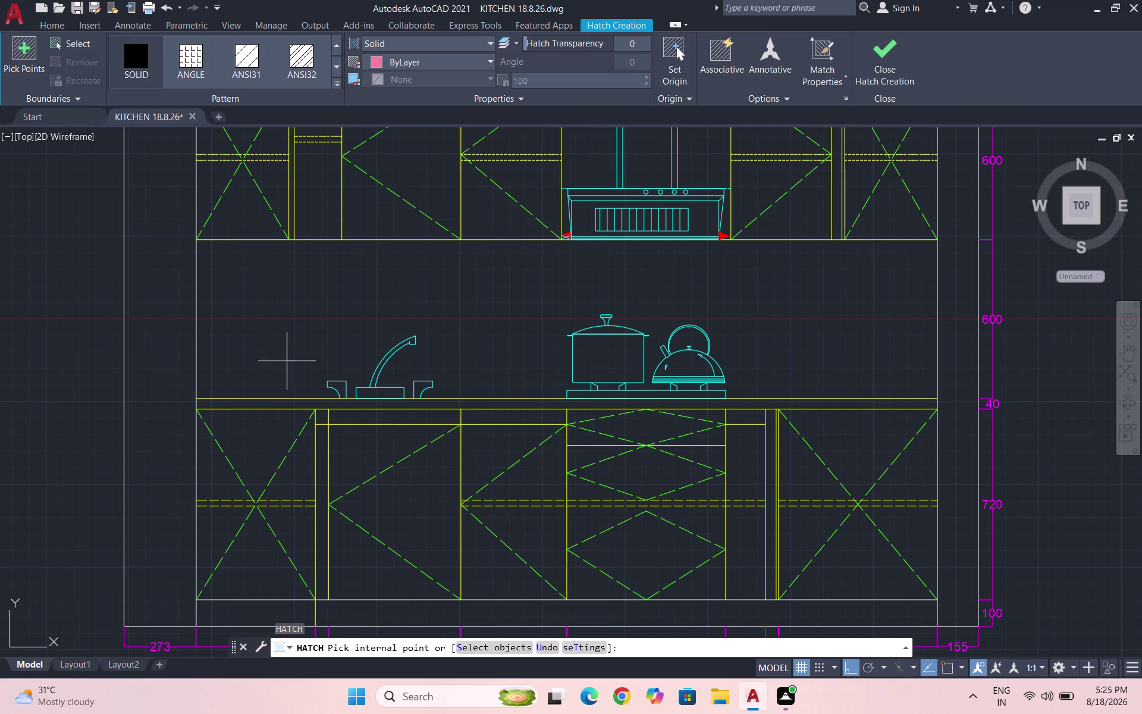
click(328, 420)
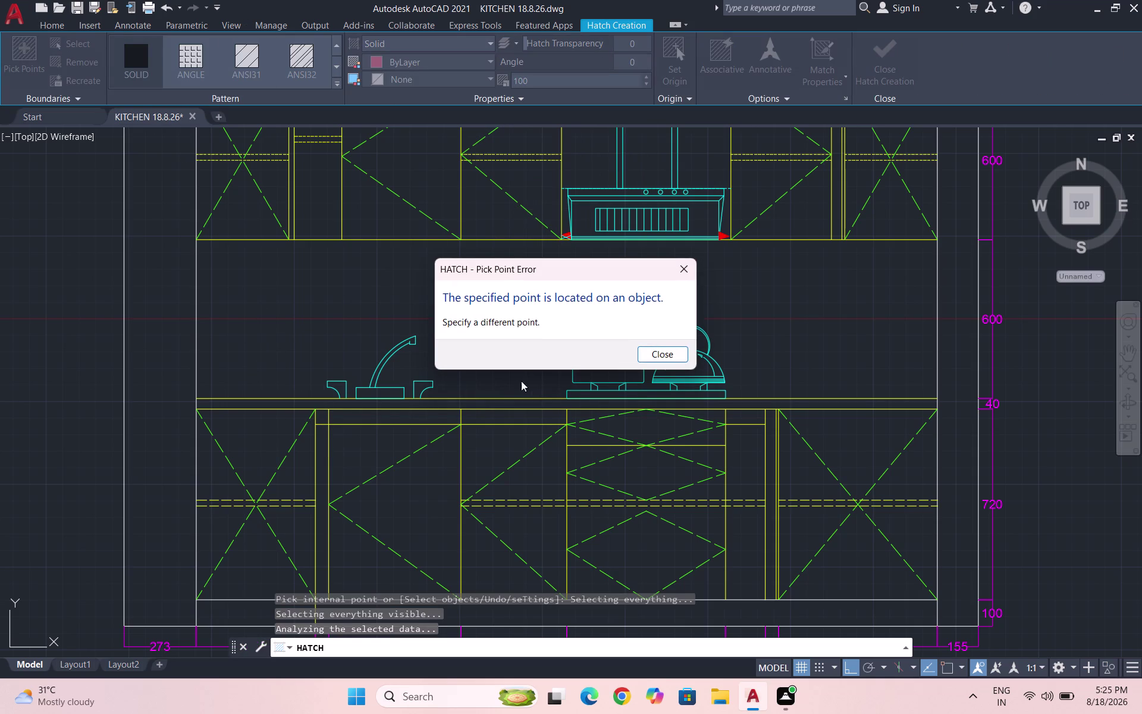
click(658, 358)
click(324, 418)
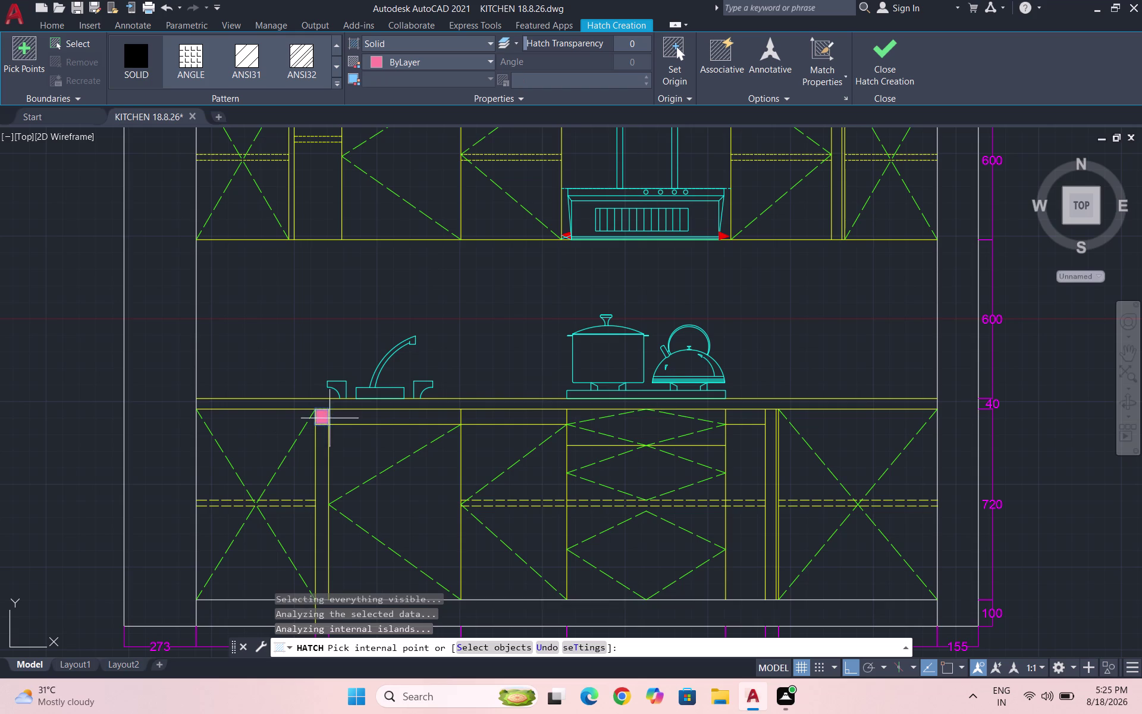
click(376, 420)
click(515, 419)
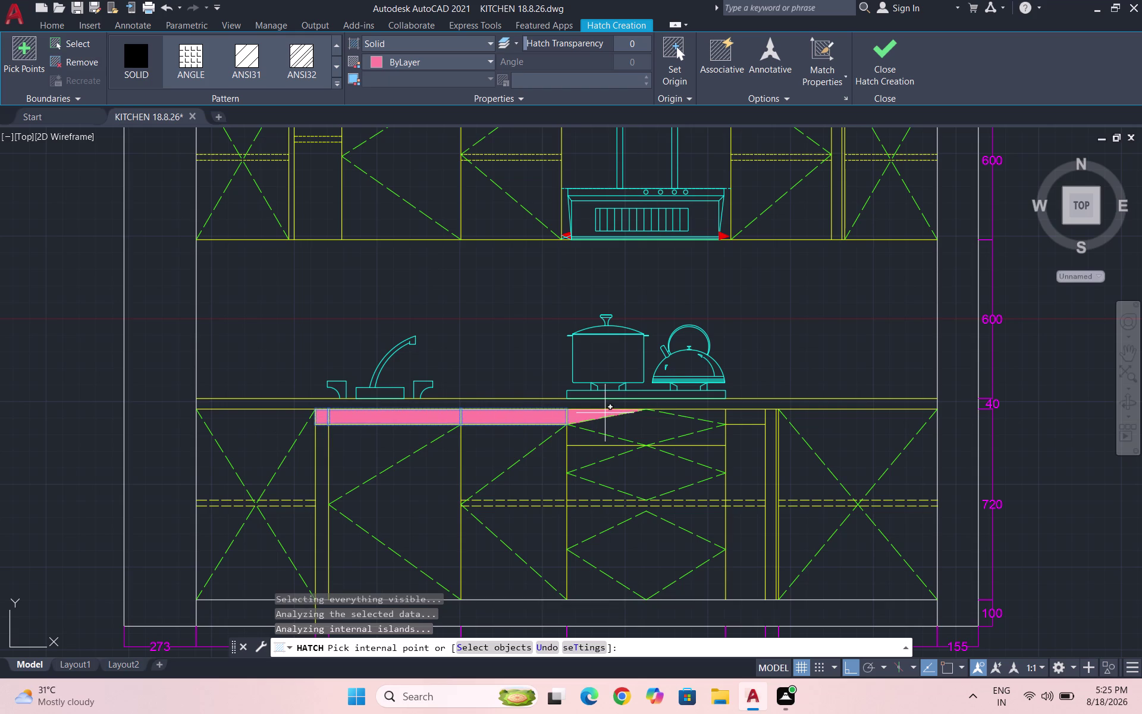
key(Escape)
scroll(down, 3)
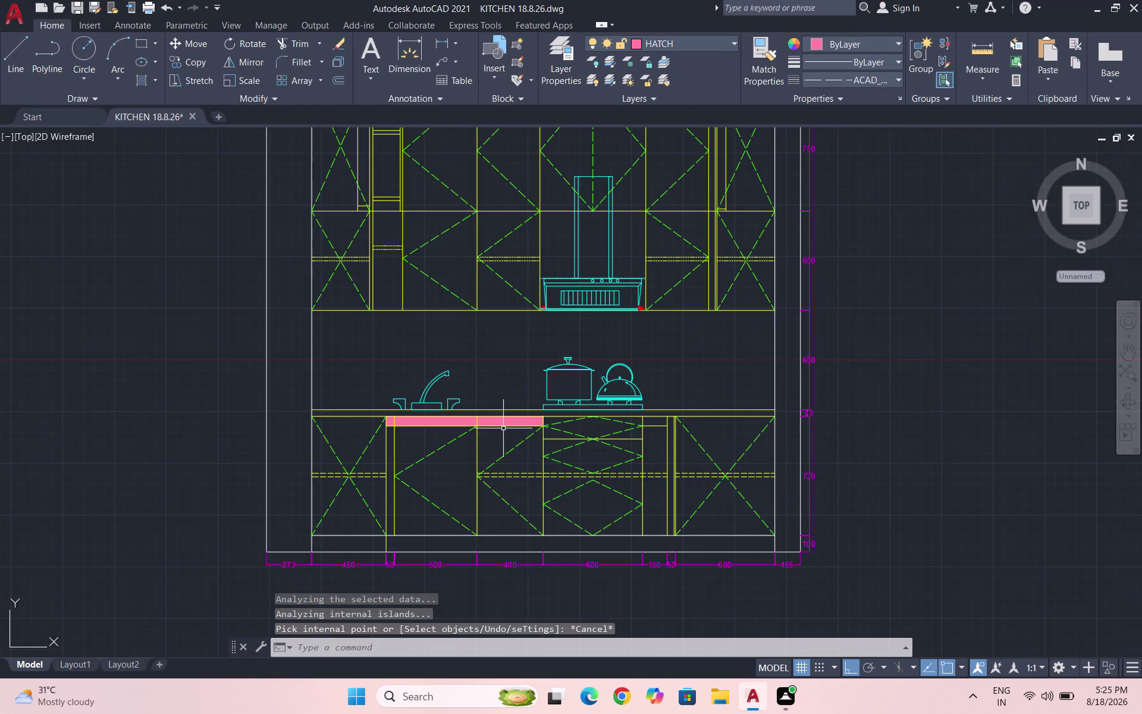
scroll(up, 3)
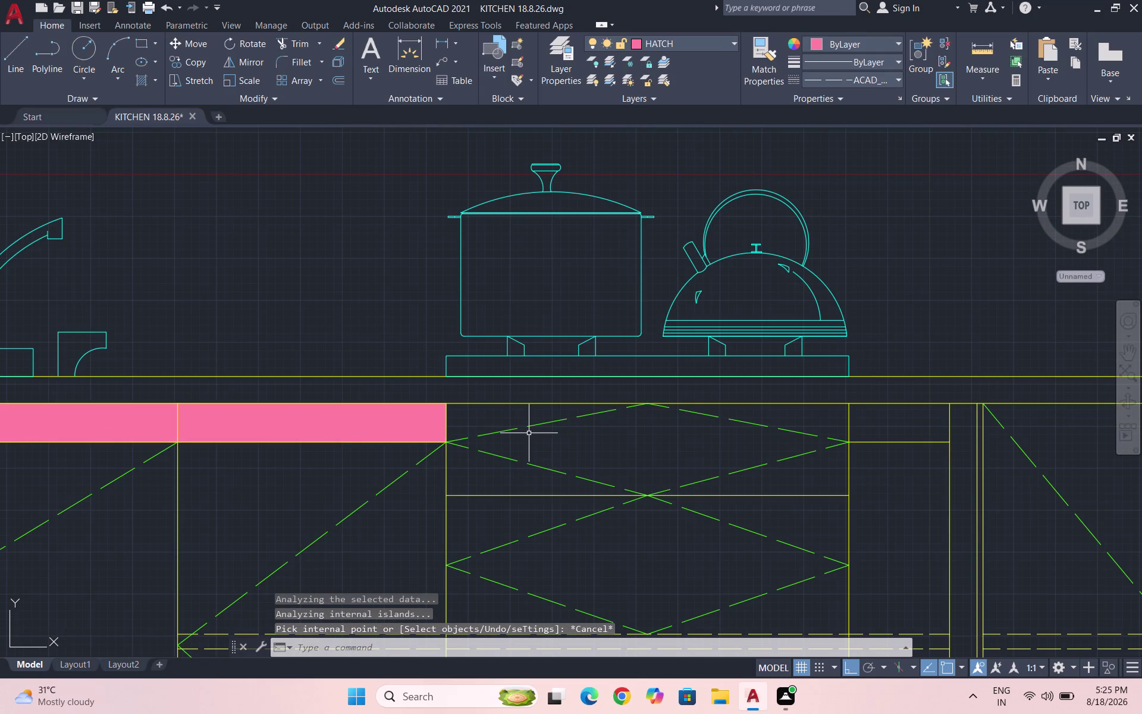
scroll(up, 3)
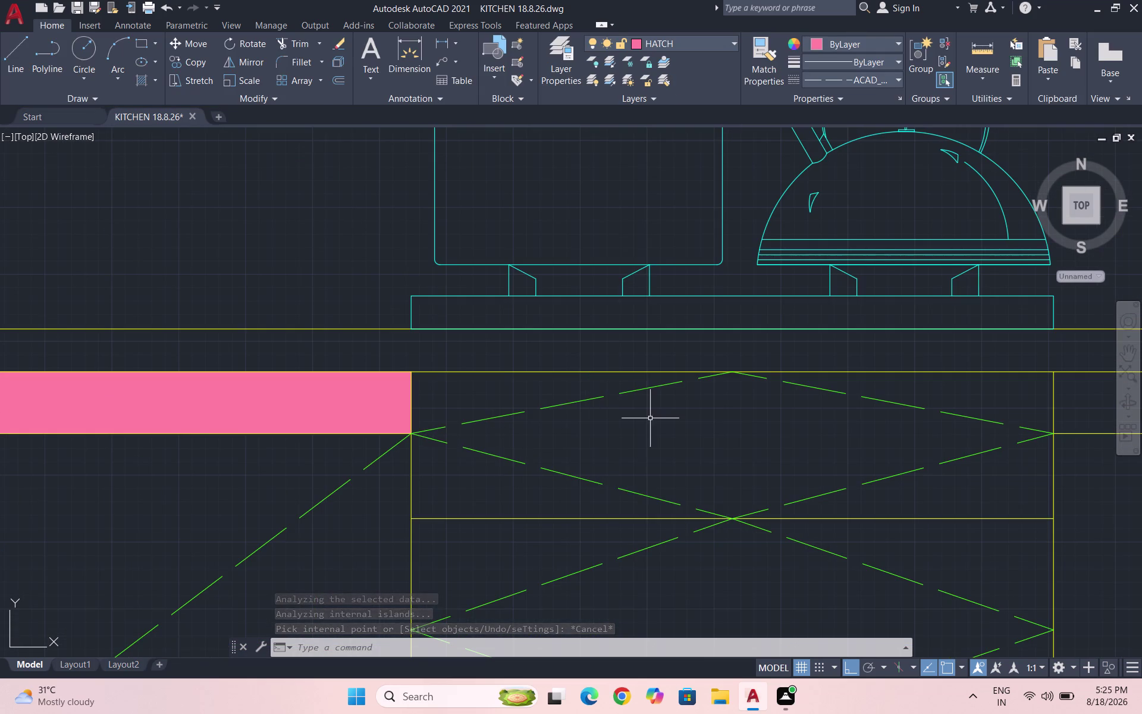
scroll(down, 3)
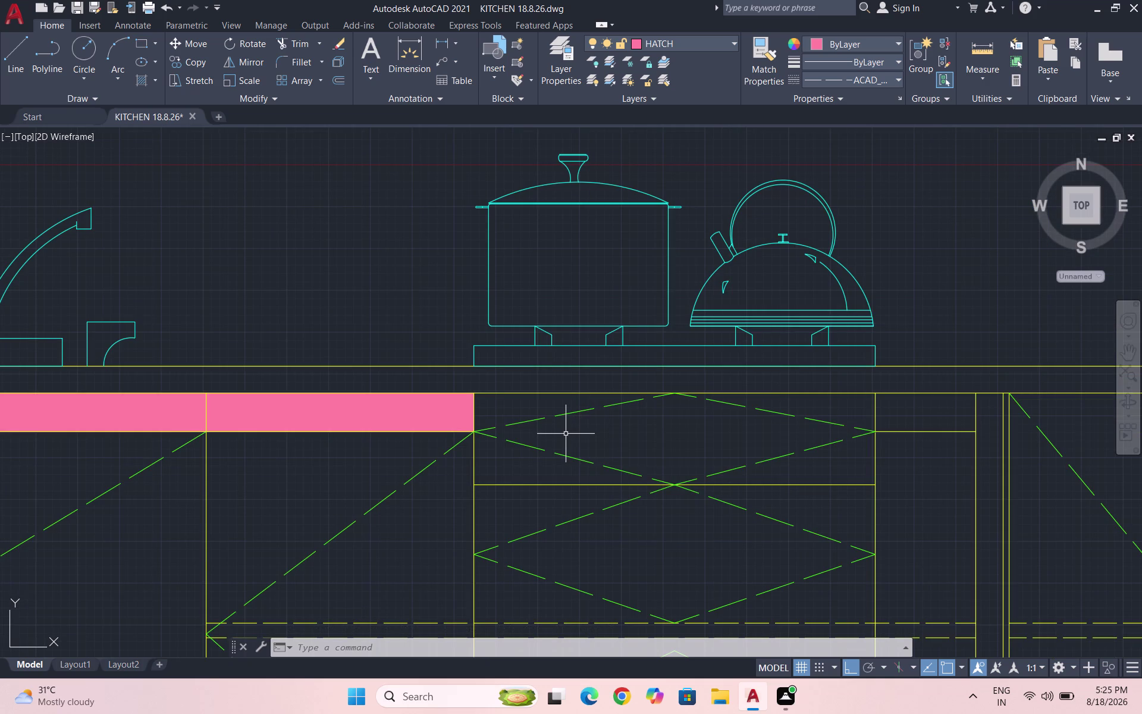
key(Escape)
key(Escape)
Extend the strip's lower edge across the drawer unit with EX.
text(EX)
key(Return)
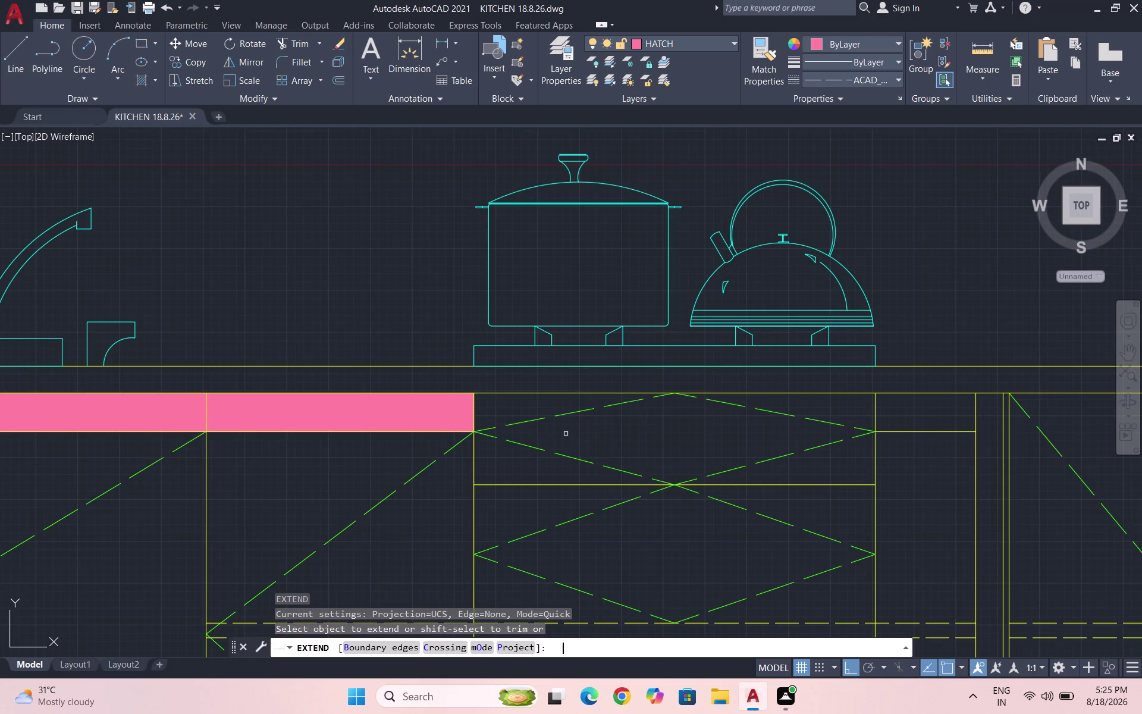
click(452, 433)
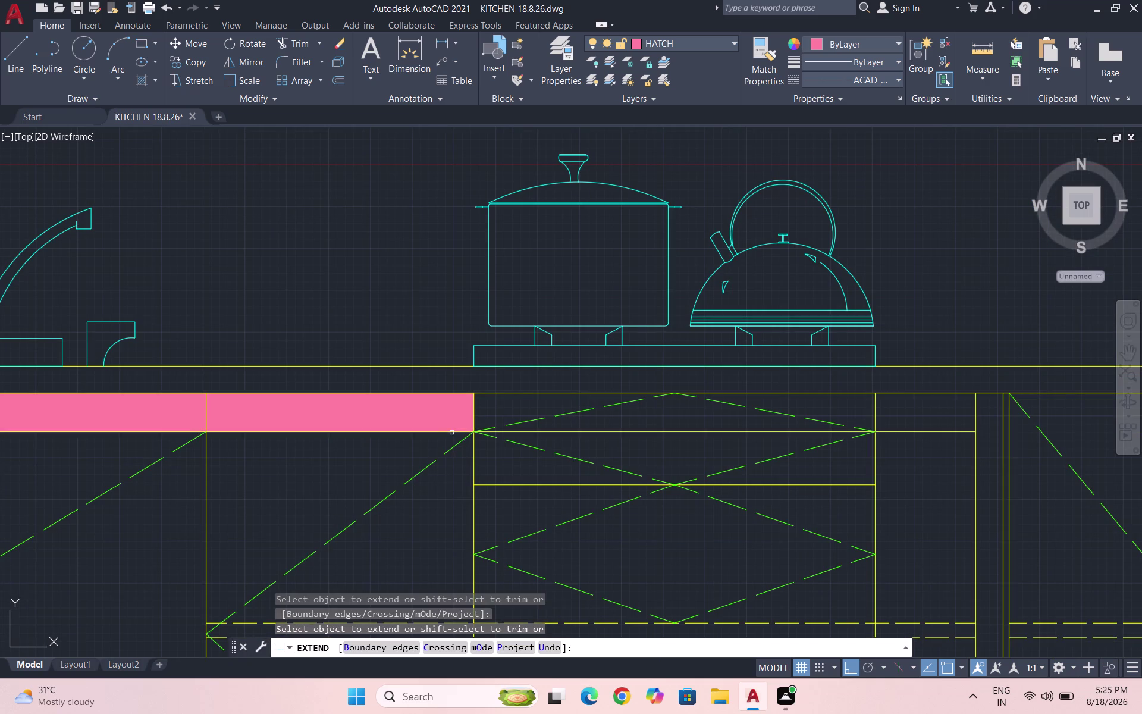
key(Escape)
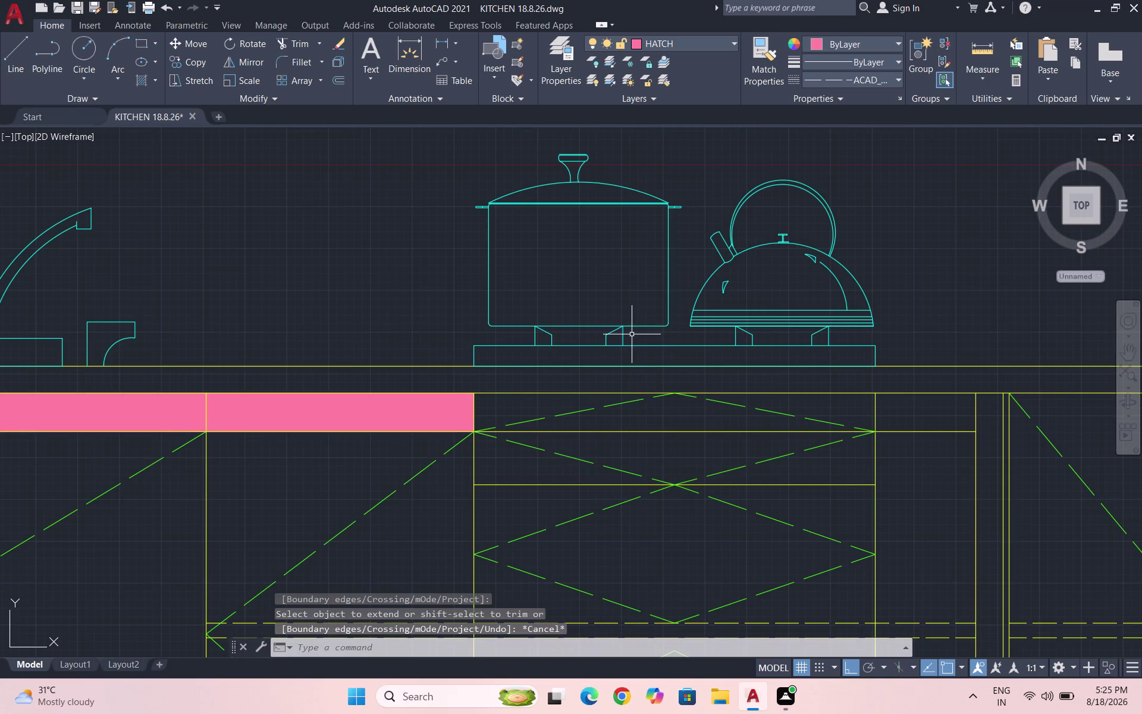
scroll(down, 3)
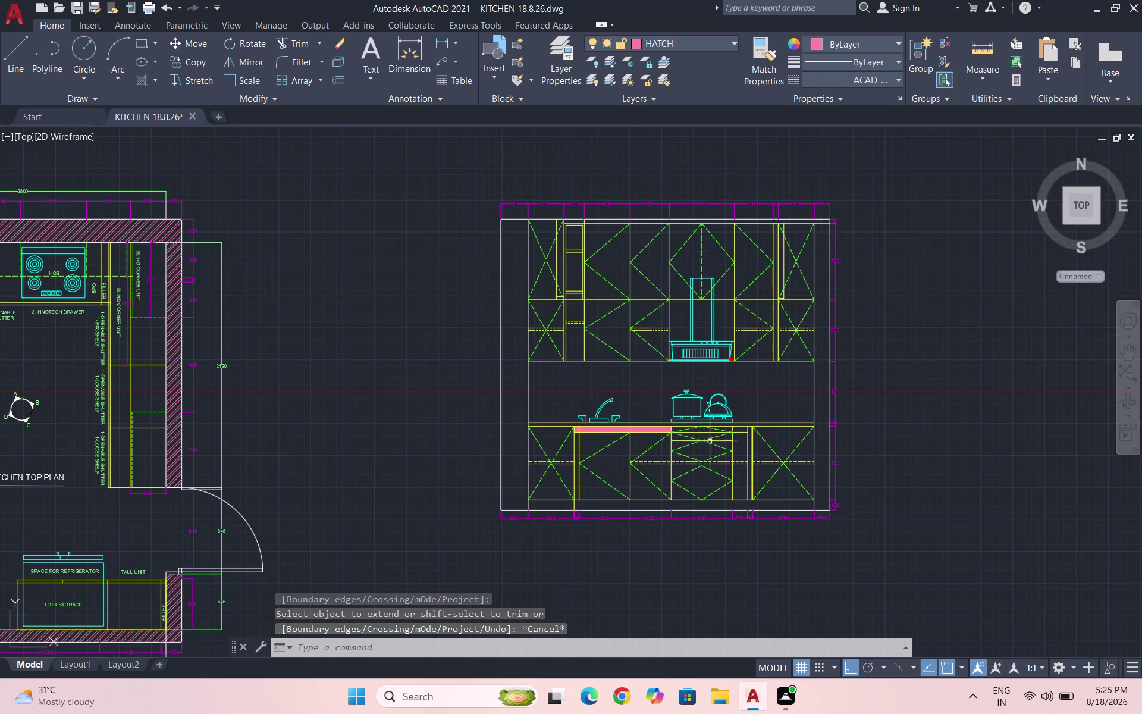
scroll(up, 3)
scroll(up, 3)
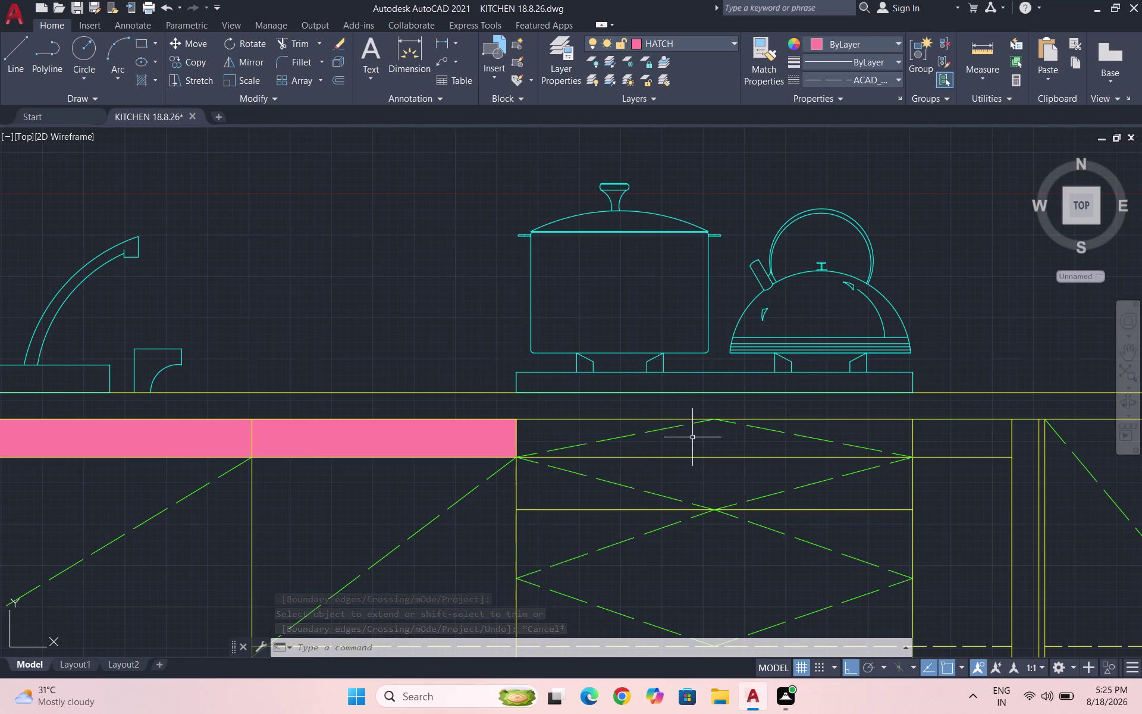
scroll(down, 3)
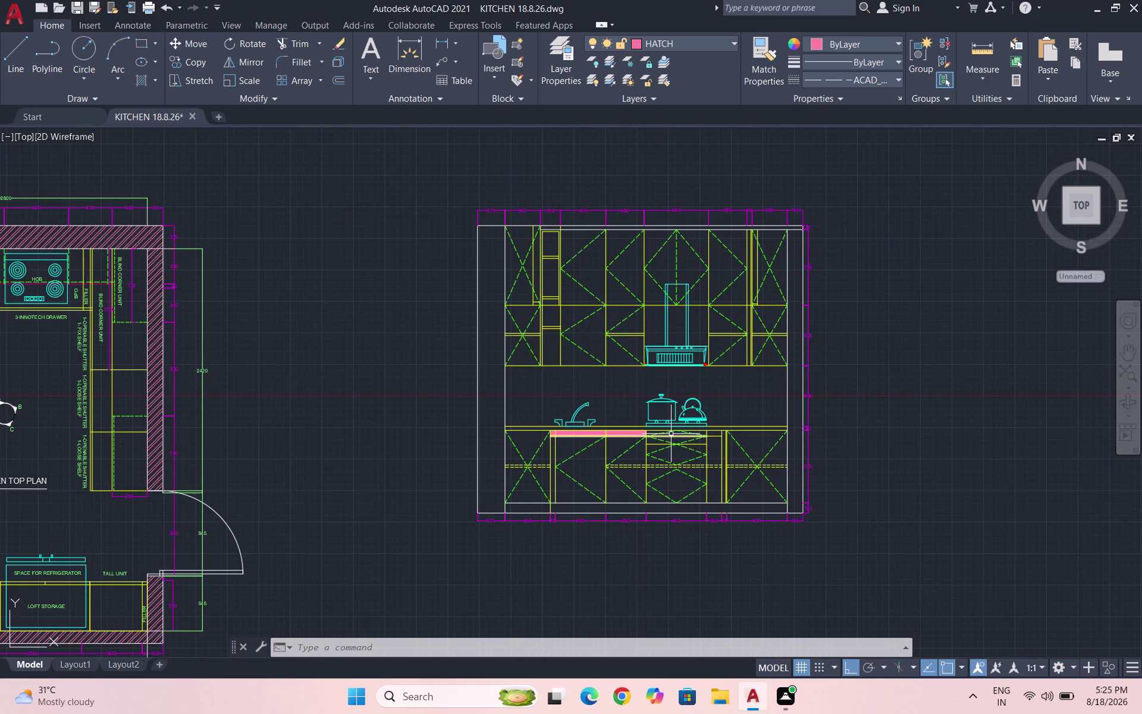
scroll(up, 3)
scroll(up, 3)
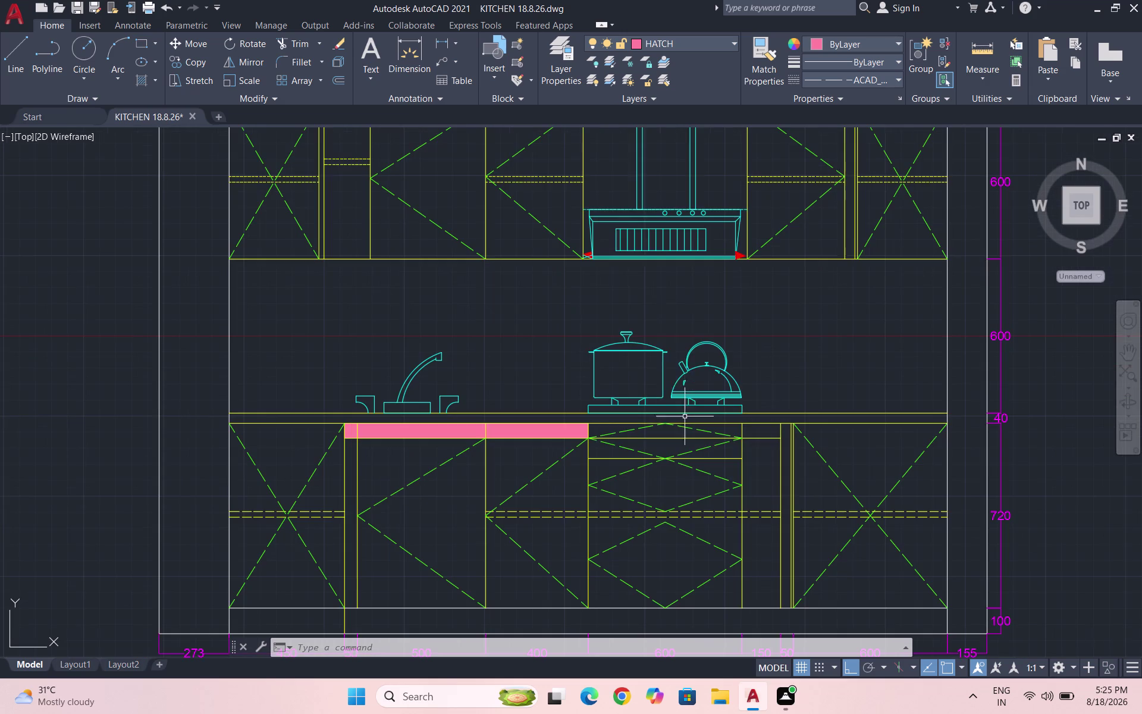
Solid-hatch the remaining under-counter strip sections above the drawer unit.
key(h)
key(Return)
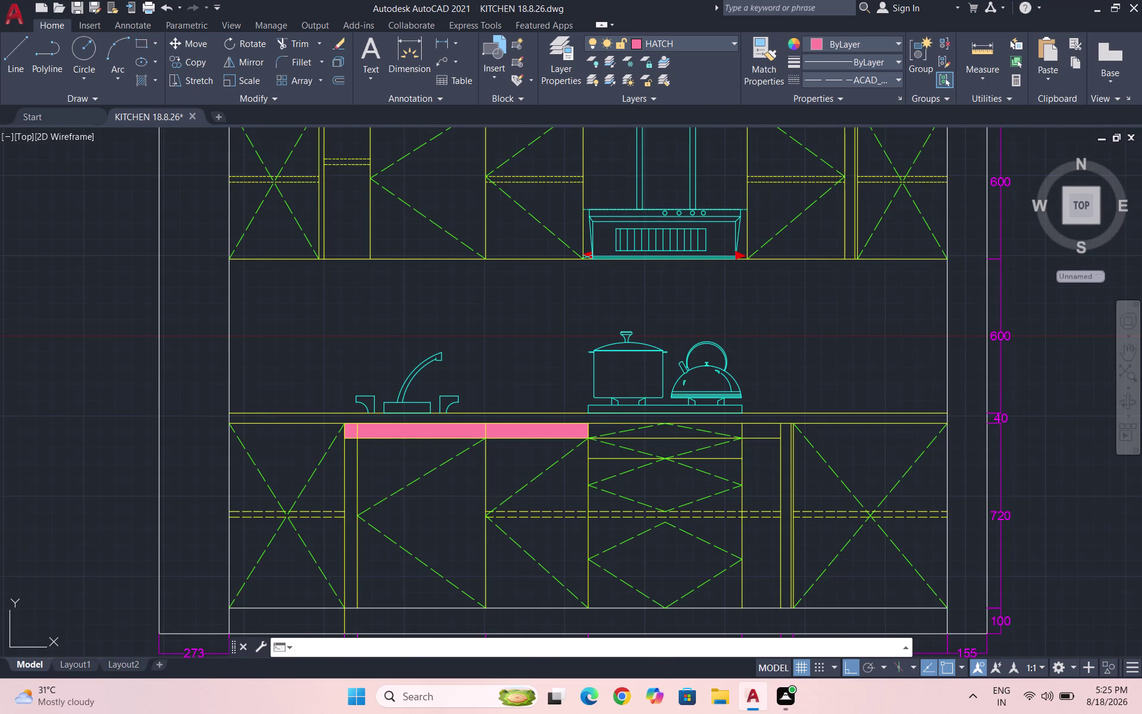
click(141, 68)
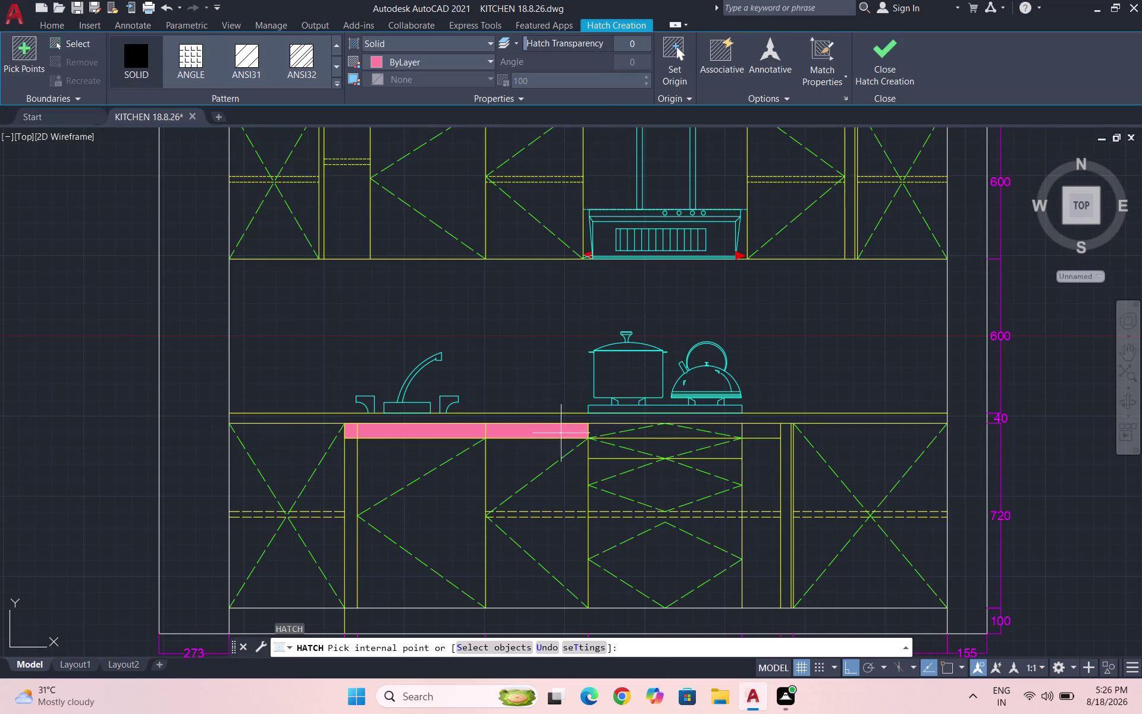
click(638, 431)
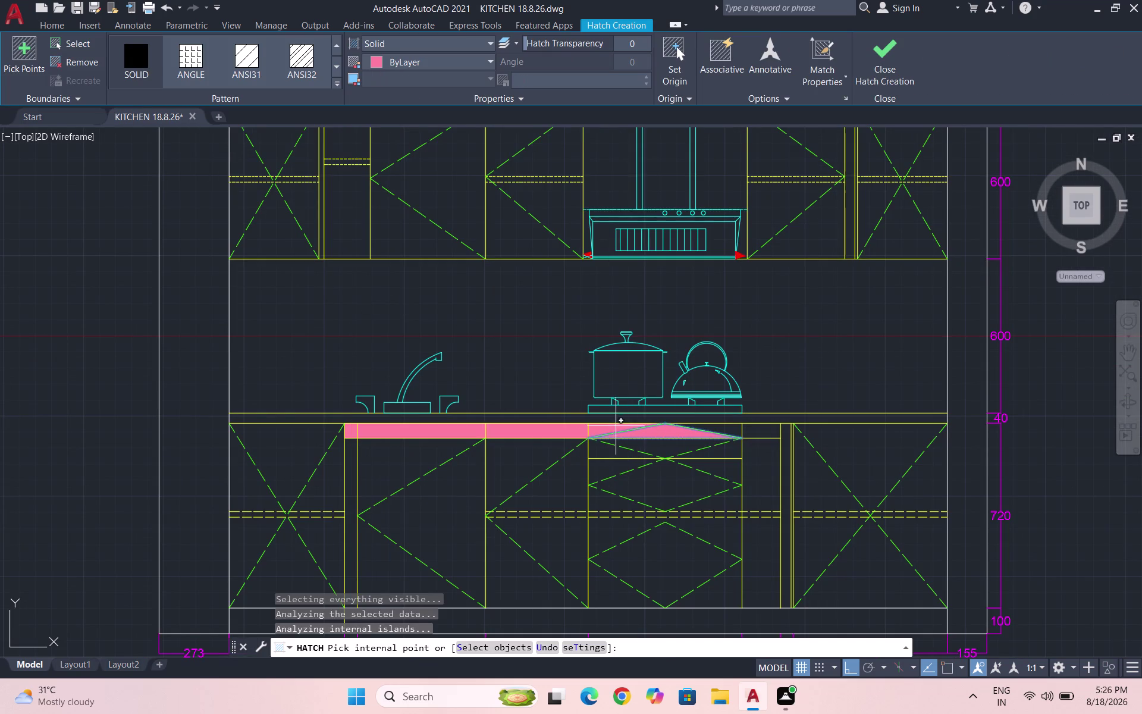
click(616, 426)
click(735, 426)
click(765, 433)
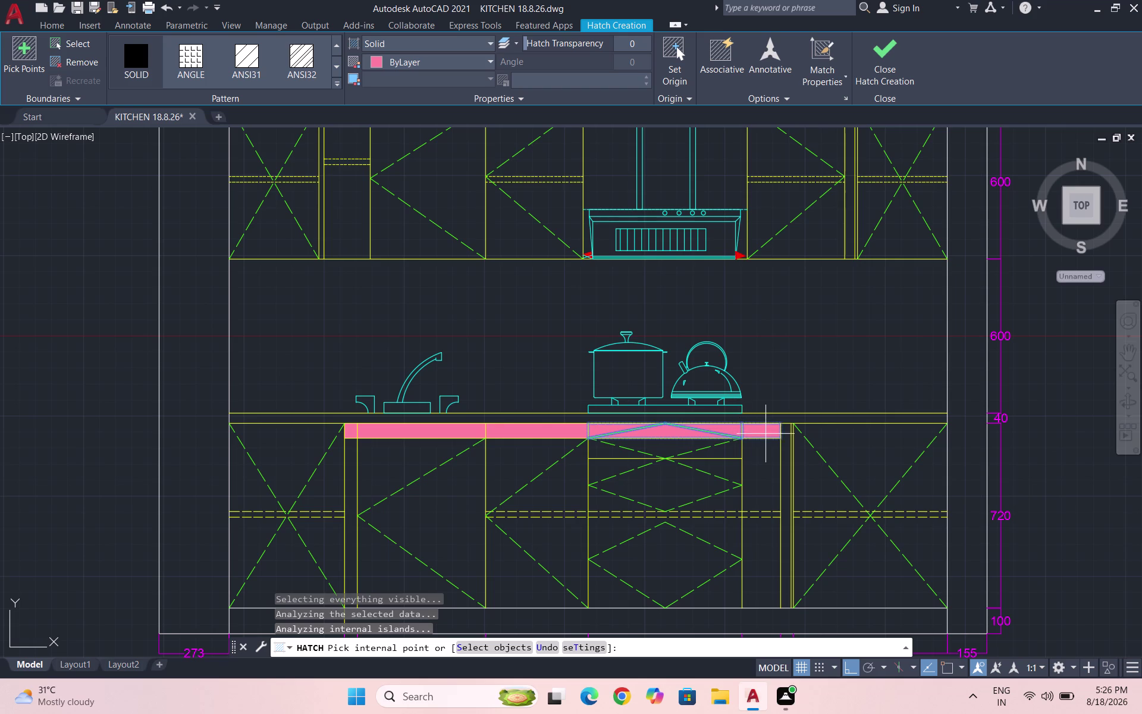
key(Escape)
scroll(down, 3)
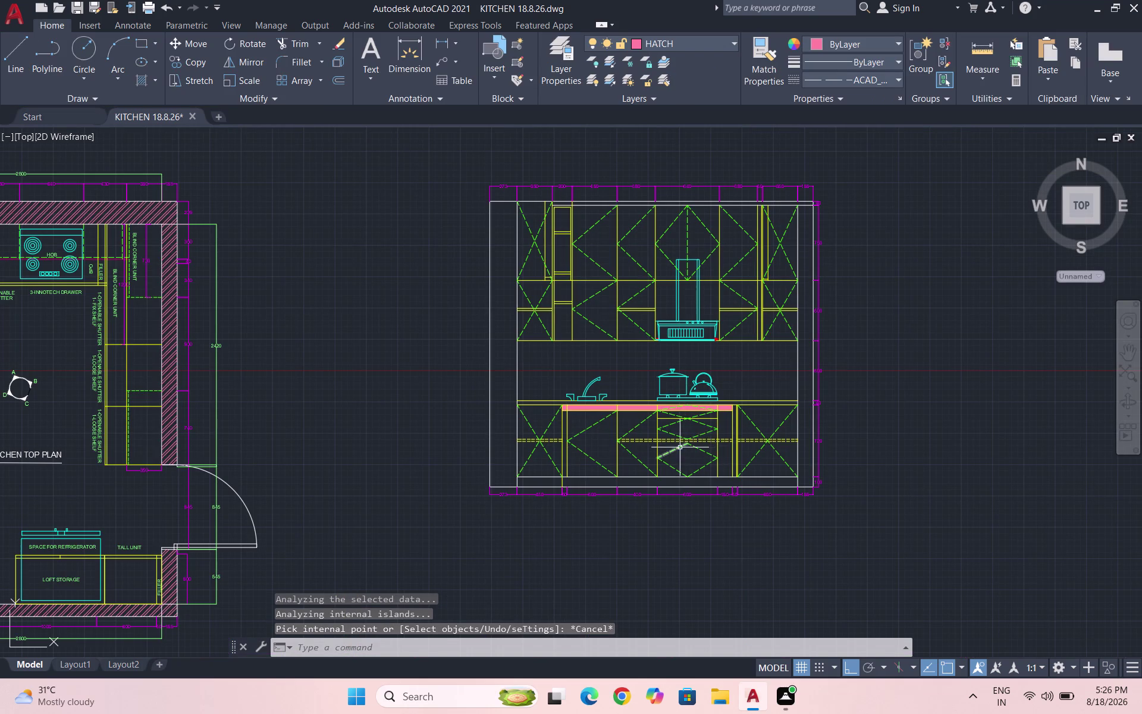
scroll(up, 3)
scroll(up, 3)
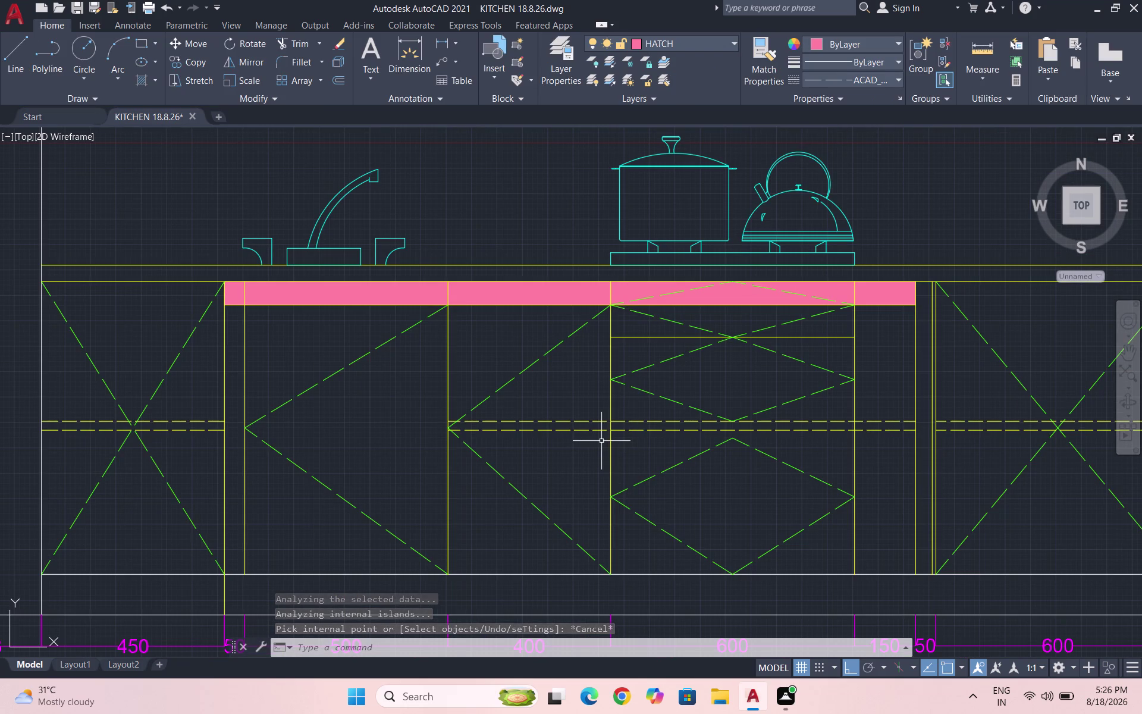
Clear pending commands and begin a new LINE command.
key(Escape)
key(Escape)
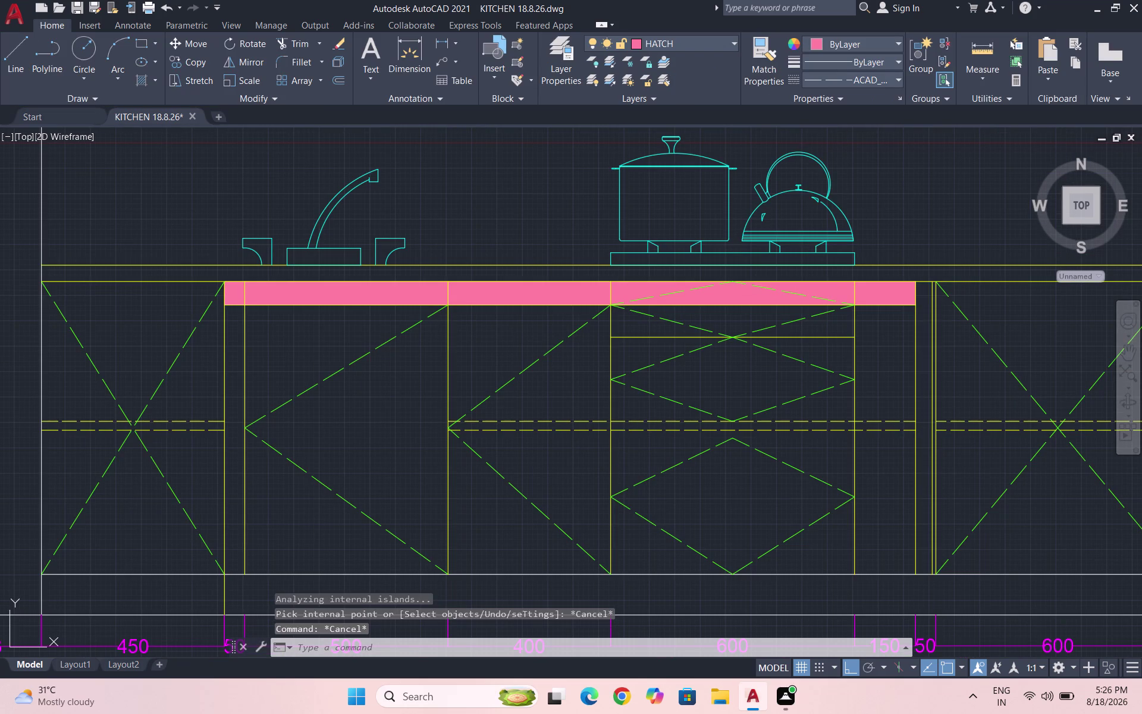
scroll(down, 3)
key(l)
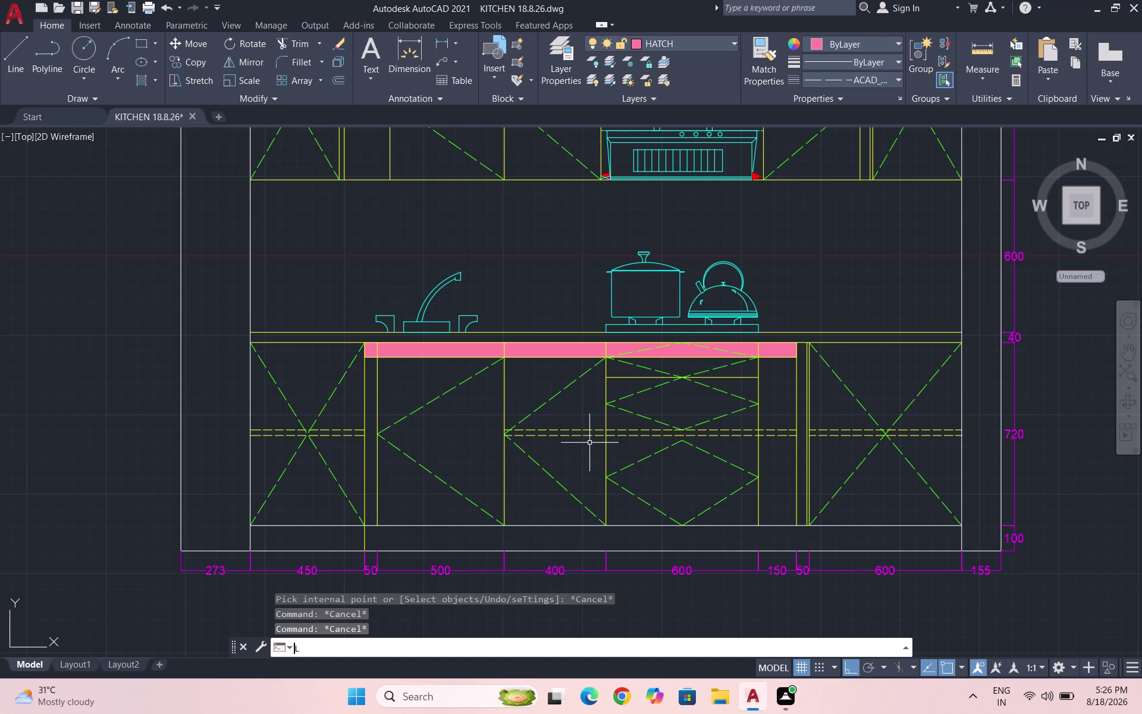
key(Return)
scroll(up, 3)
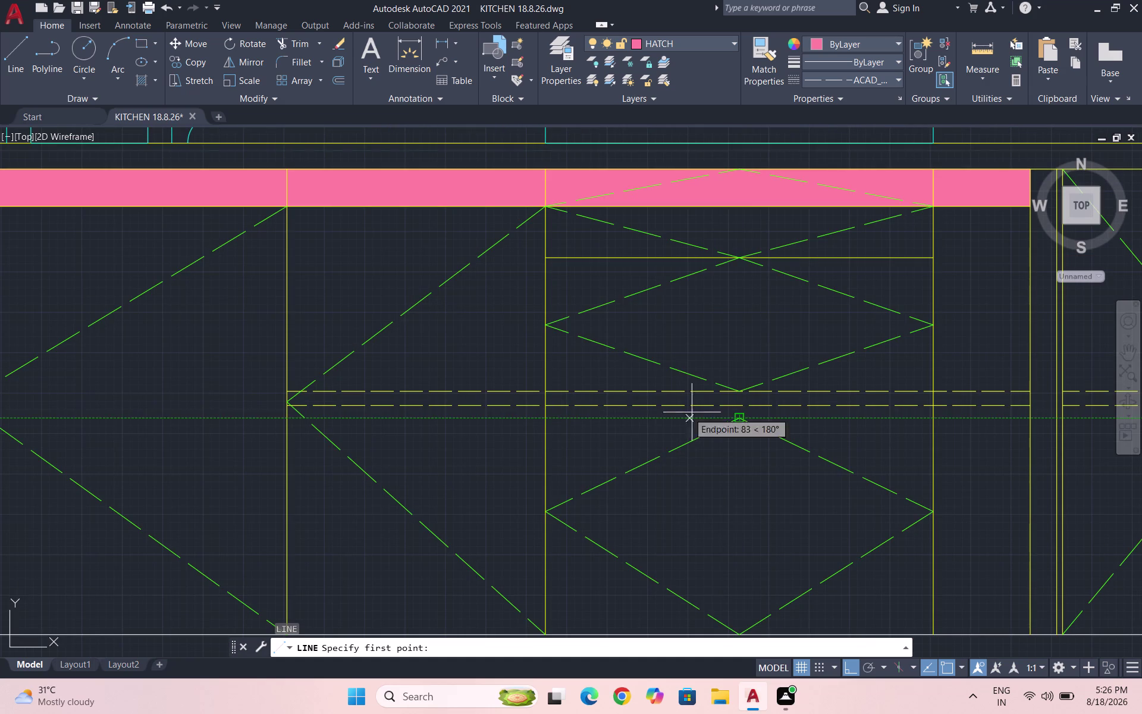
Draw two boundary lines across the middle cabinet's drawer, edge to centre to edge.
click(743, 418)
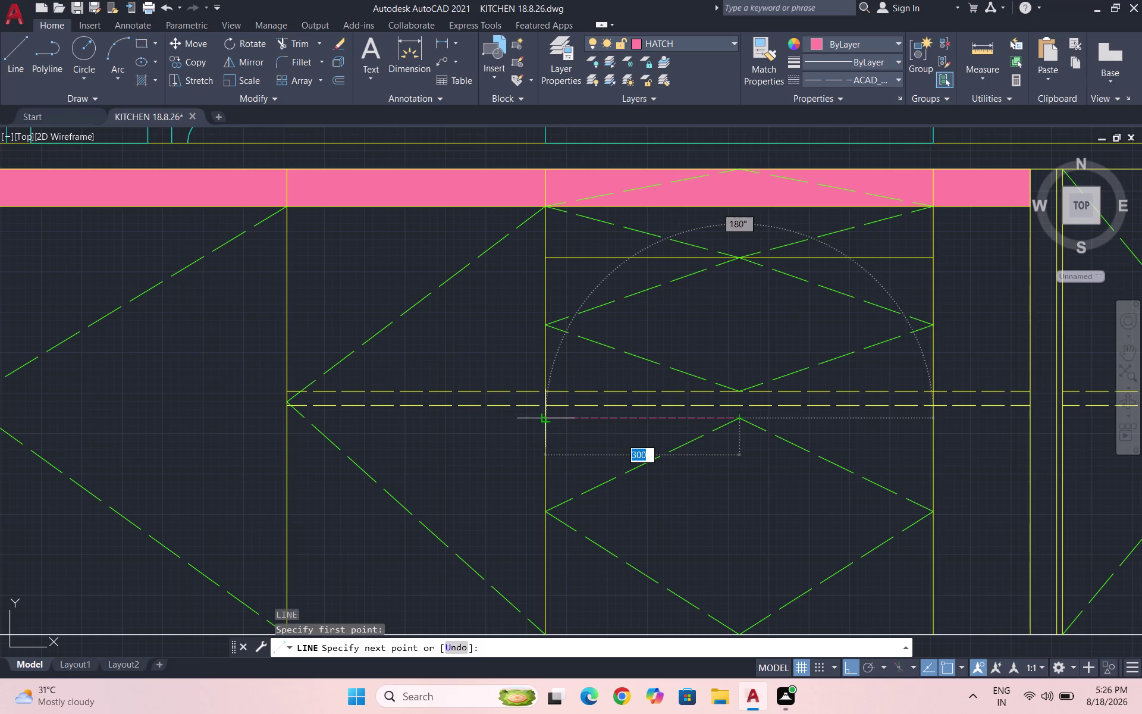
click(549, 419)
key(Escape)
key(space)
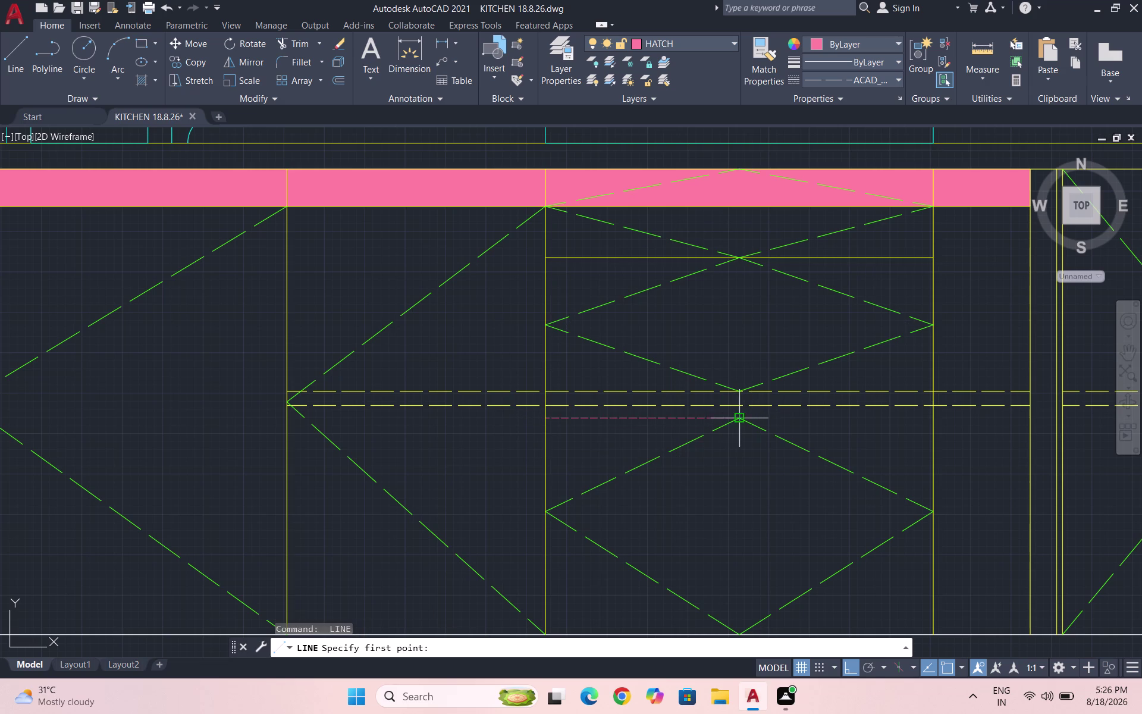
click(740, 417)
click(931, 420)
key(Escape)
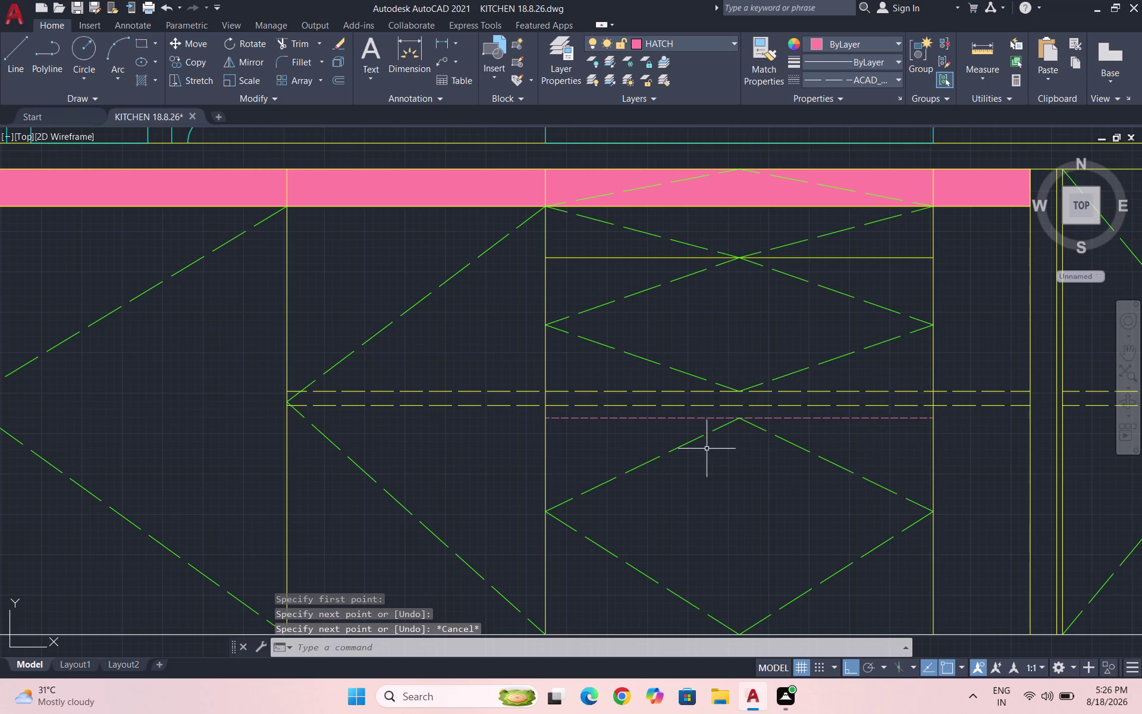
Fill the thin drawer divider strip with a SOLID hatch.
key(h)
key(Return)
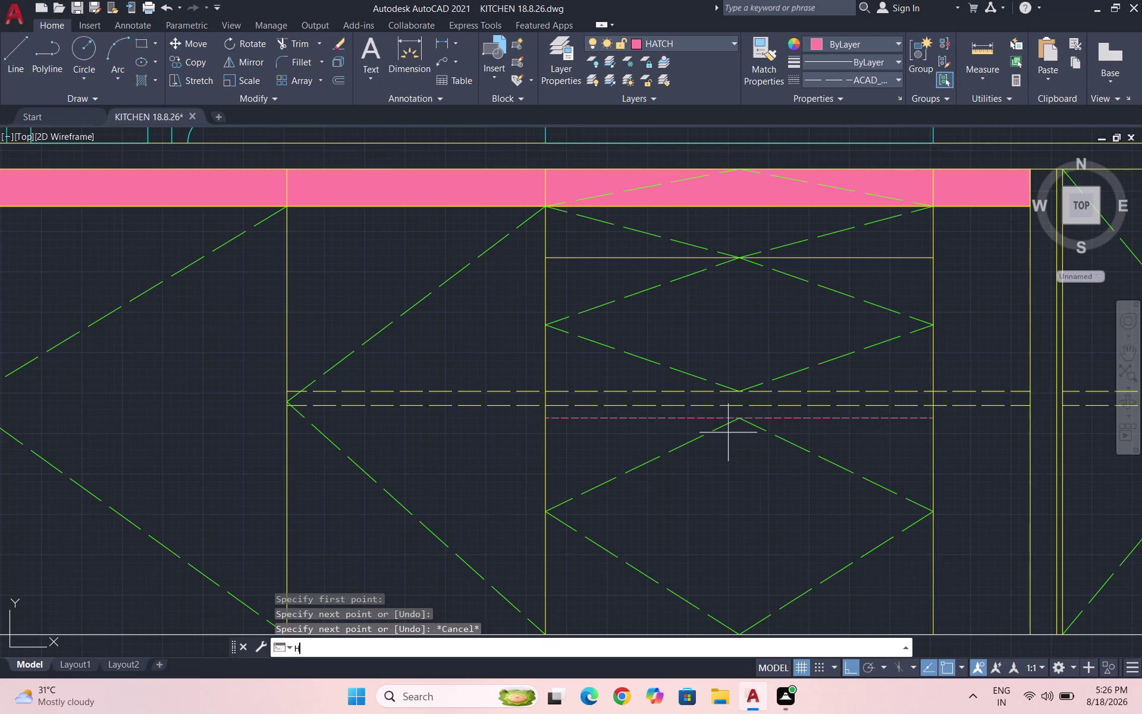
click(155, 75)
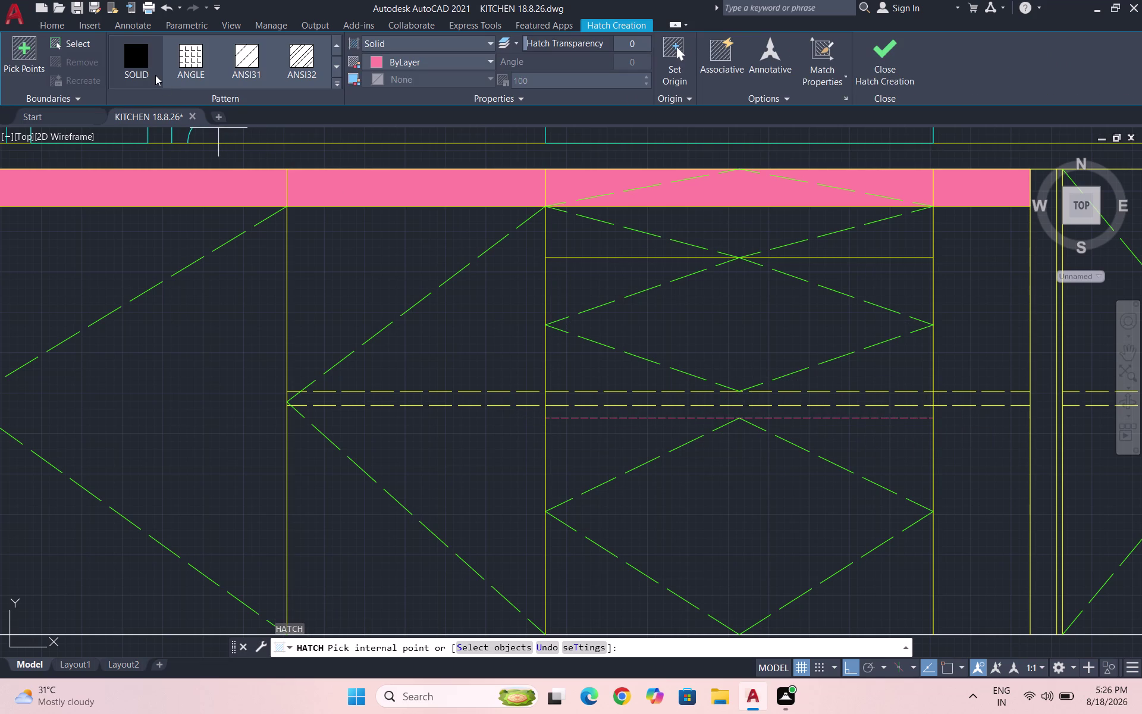
click(572, 409)
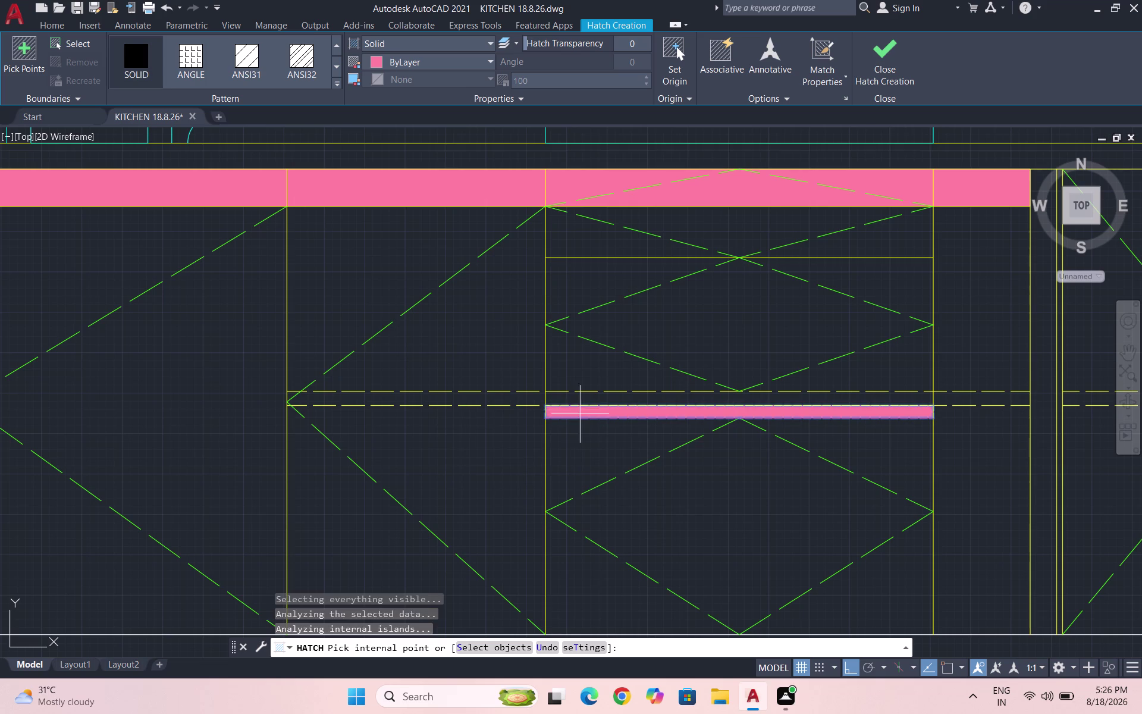
key(Escape)
Save the drawing.
scroll(down, 3)
scroll(down, 3)
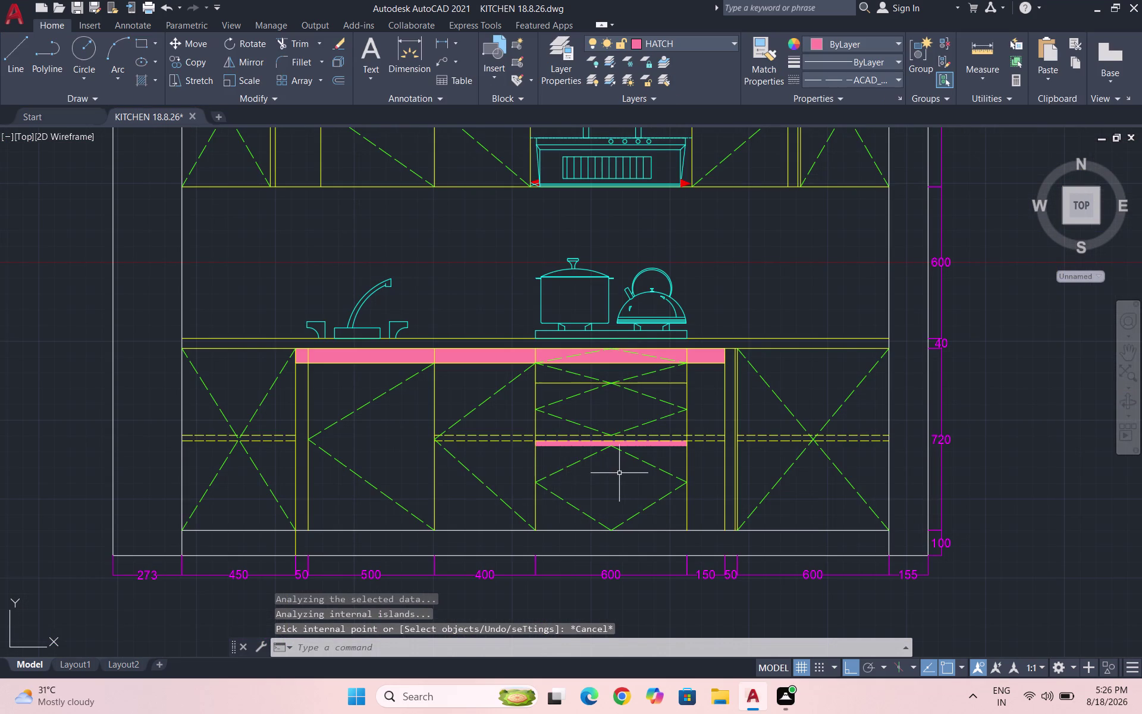
key(ctrl+s)
scroll(down, 3)
scroll(up, 3)
scroll(up, 3)
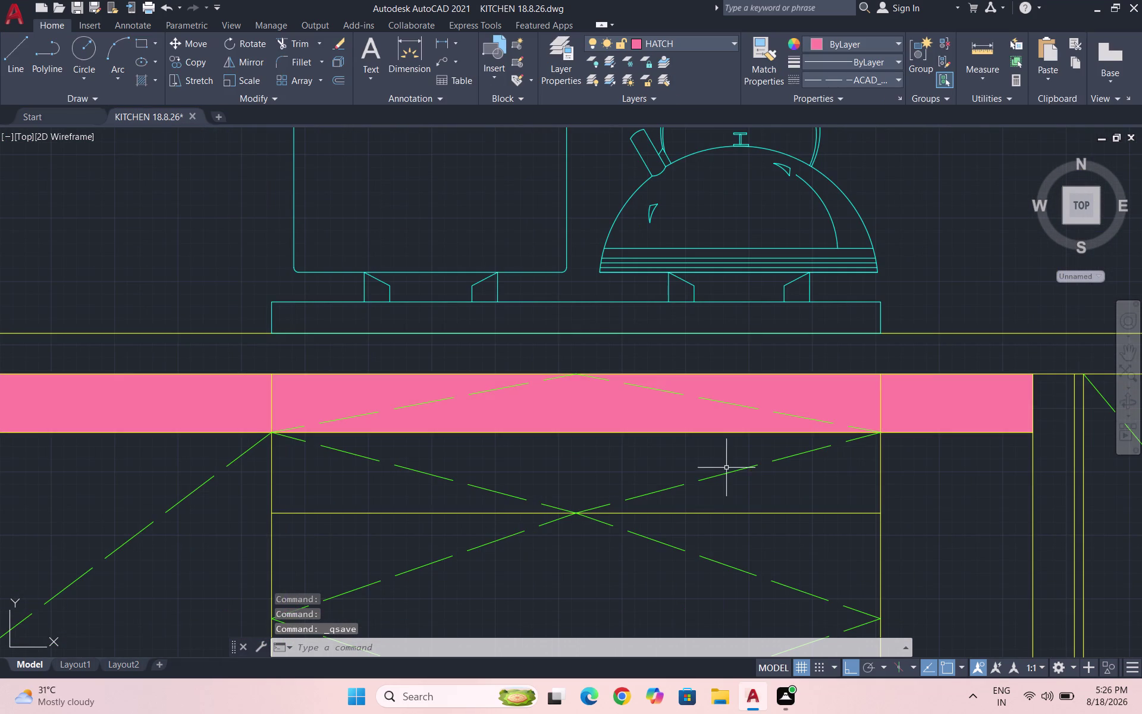
Erase the four dashed opening lines crossing the countertop band.
drag(744, 480, 734, 475)
click(418, 486)
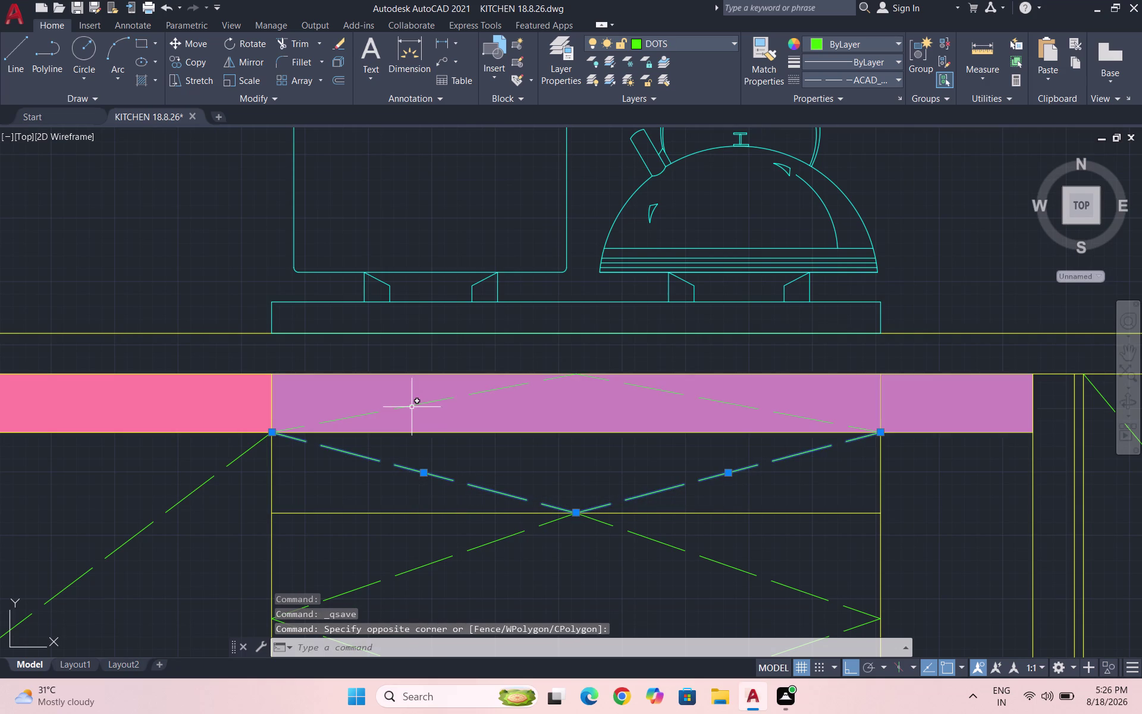
click(413, 404)
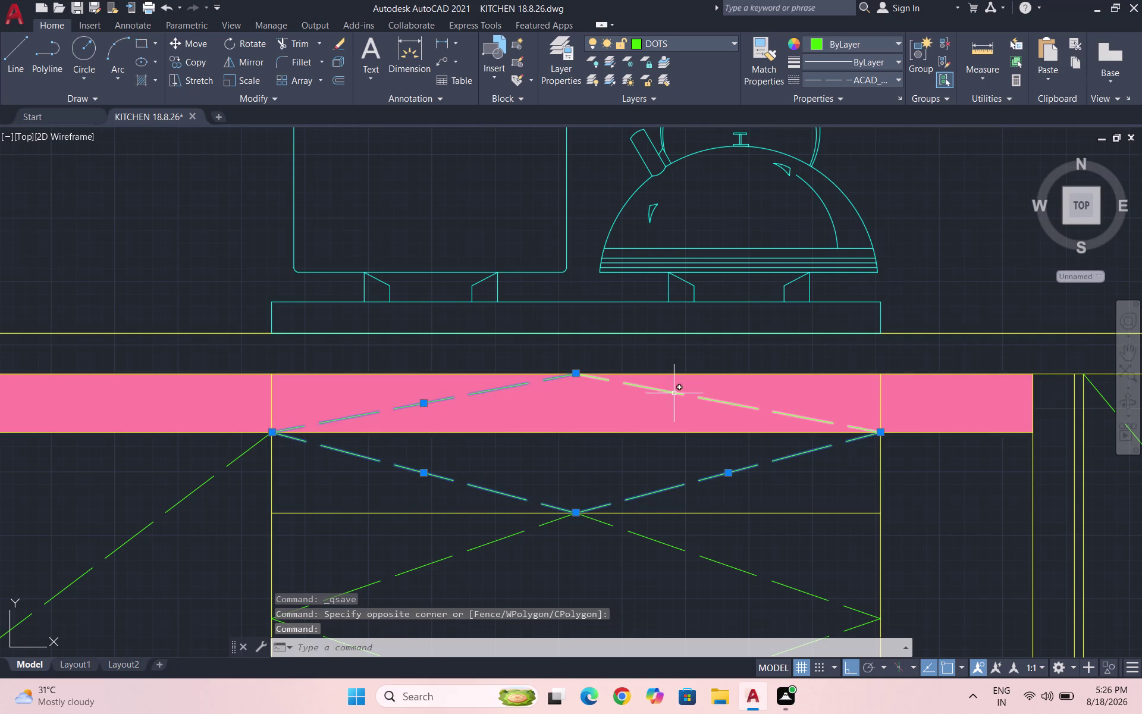
click(674, 394)
key(Delete)
key(Escape)
key(Escape)
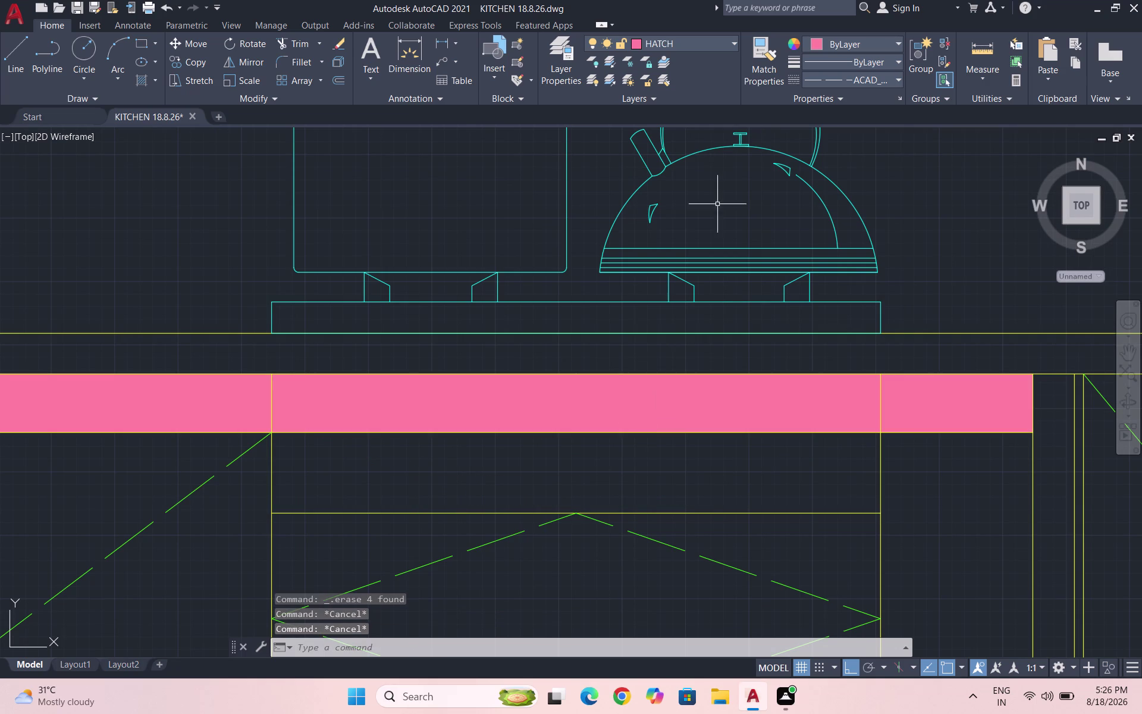
On the DOTS layer, draw a diamond through the top drawer's edge midpoints.
click(669, 33)
click(673, 44)
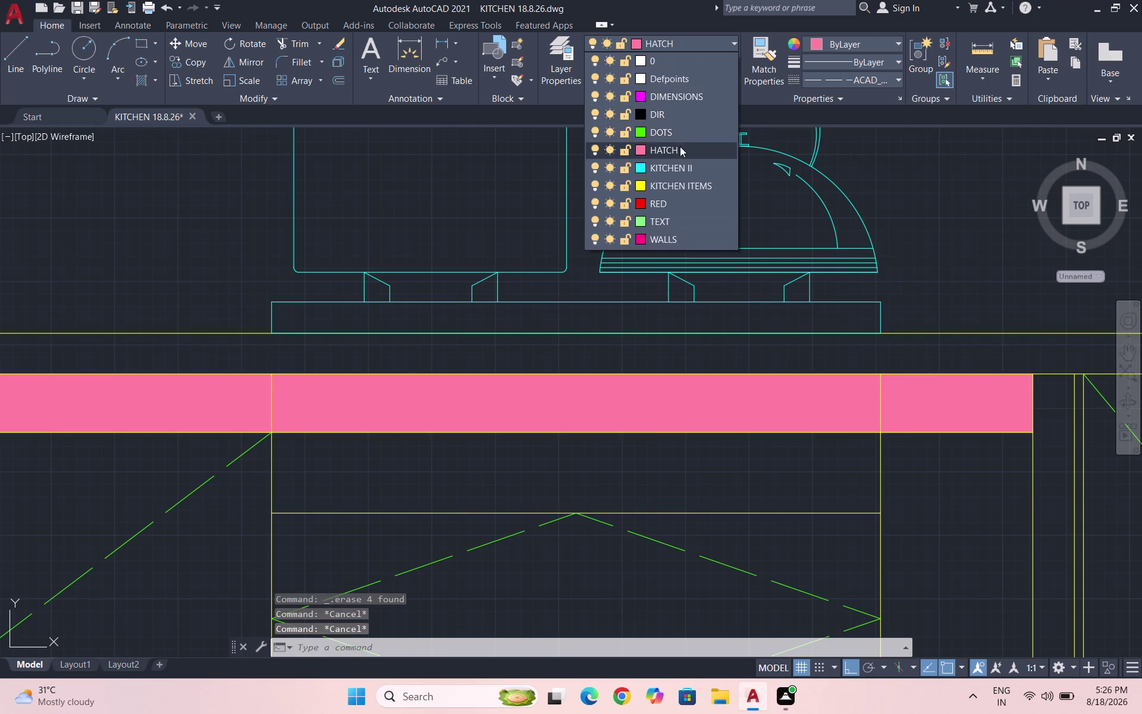
click(676, 136)
key(l)
key(Return)
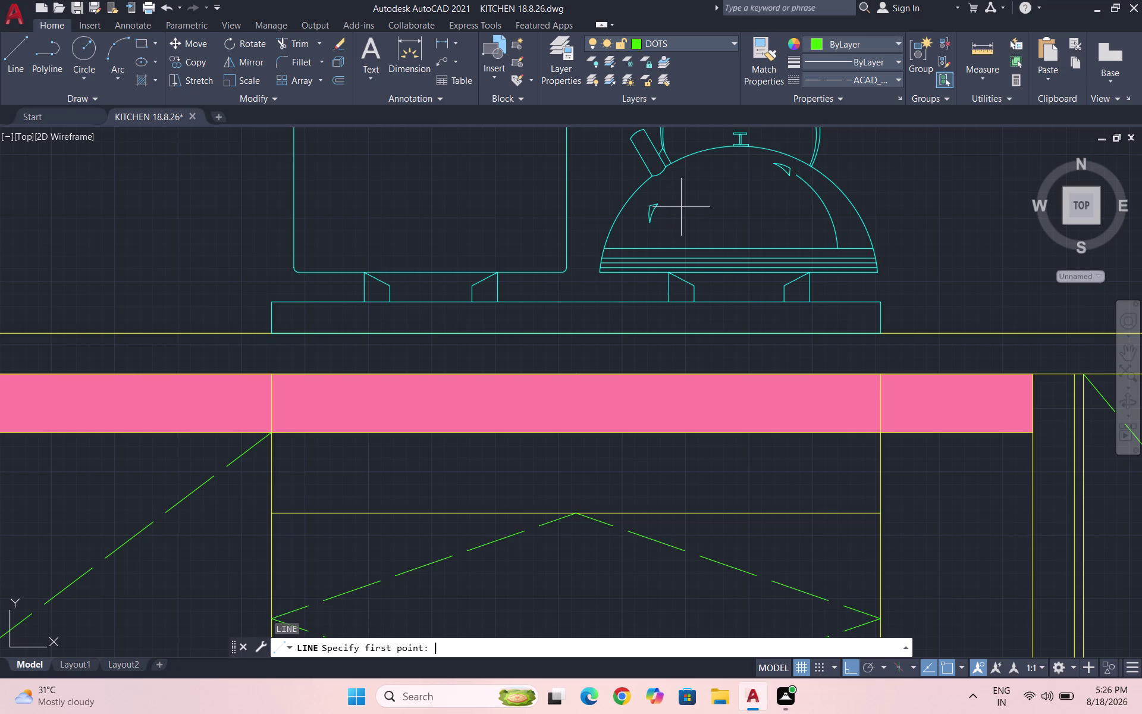
click(575, 516)
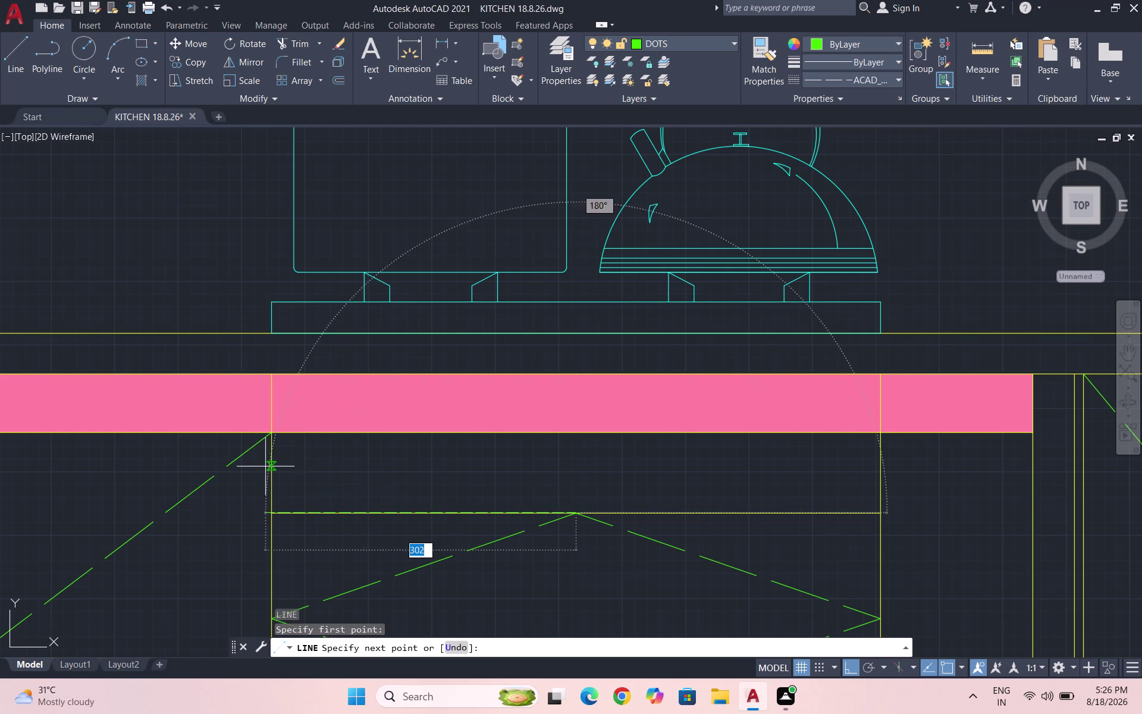
click(269, 472)
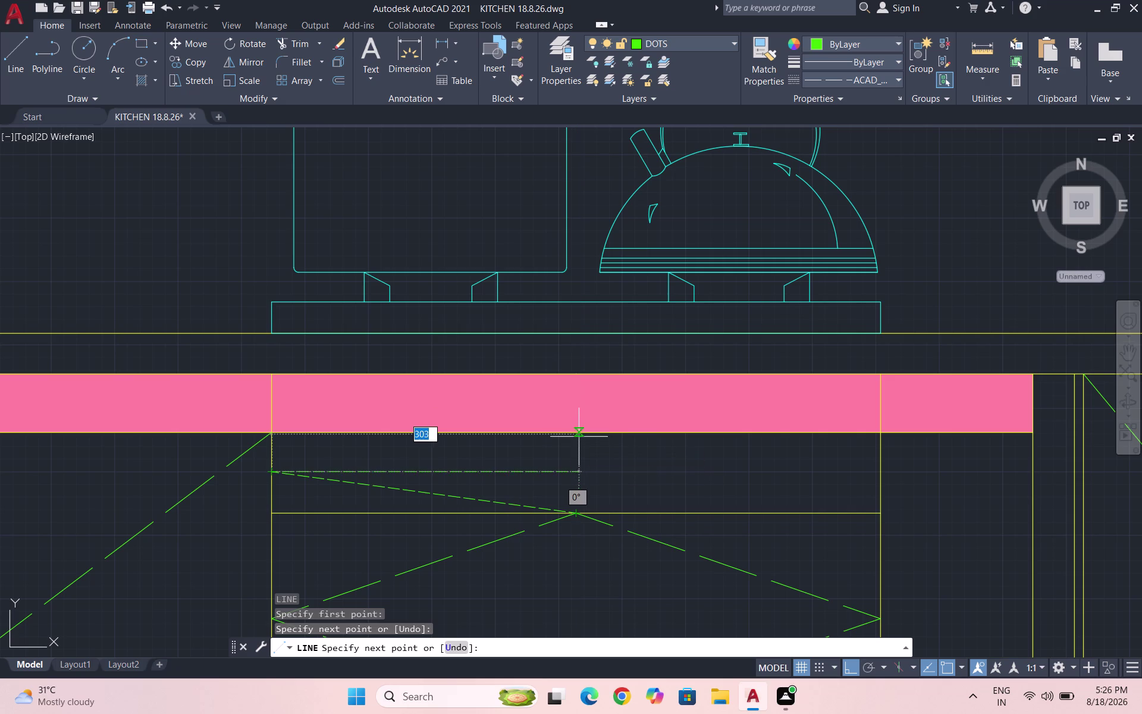
click(574, 438)
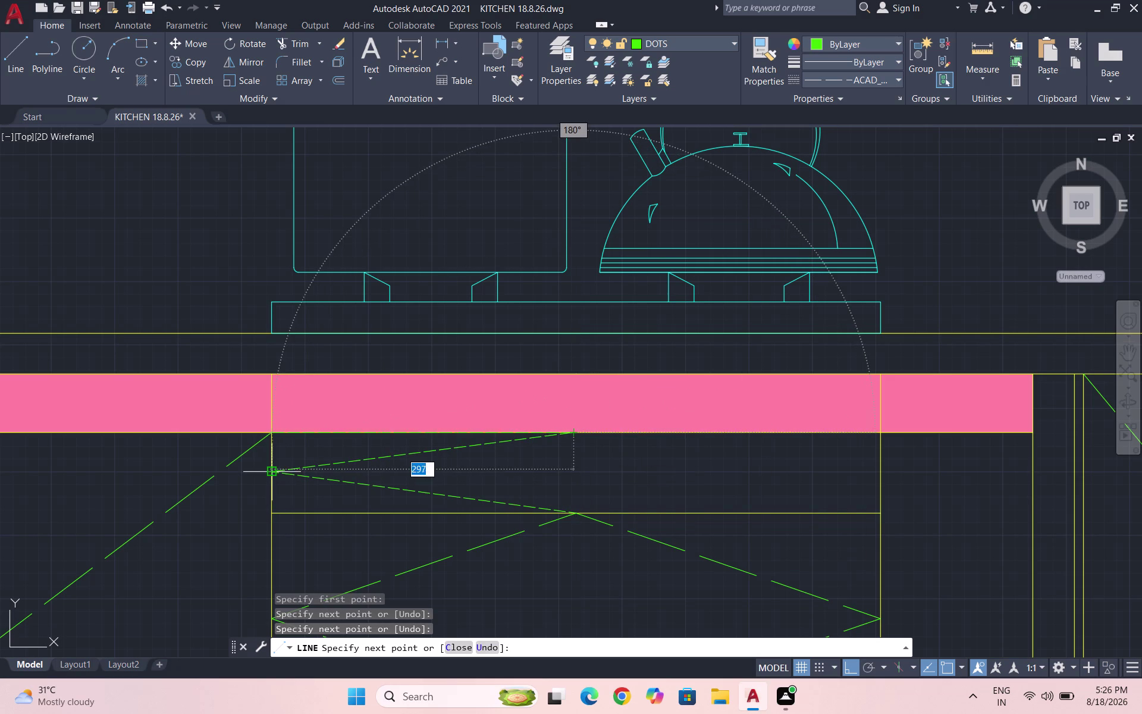
click(883, 469)
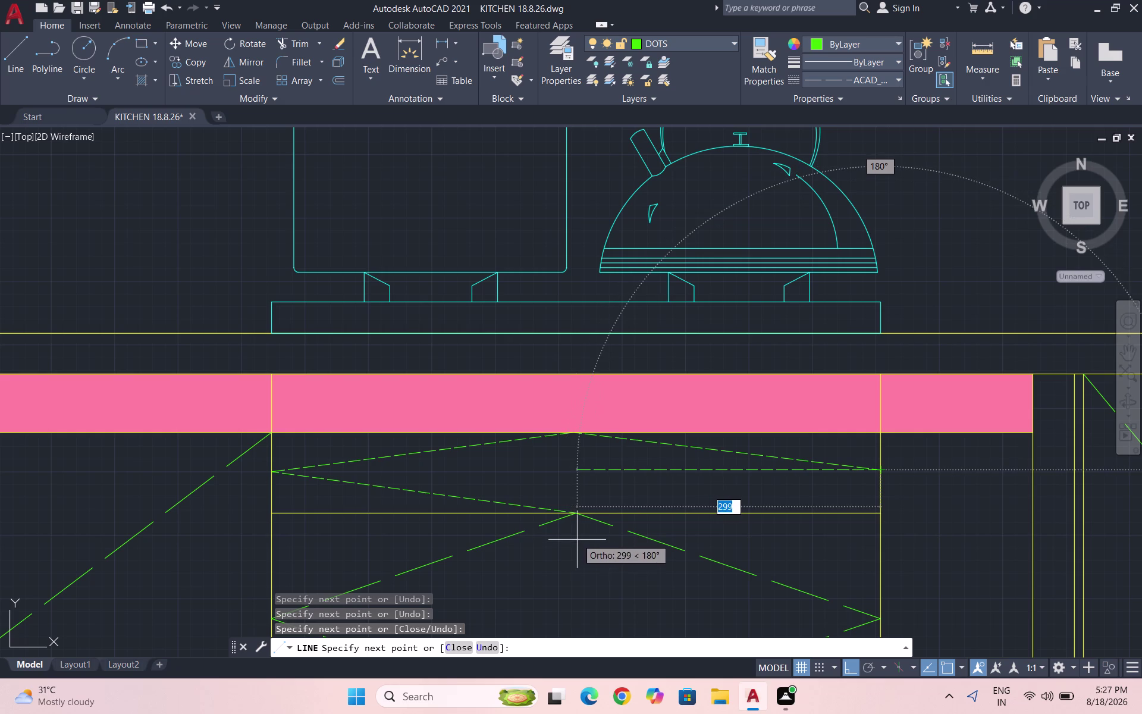
click(574, 511)
key(Escape)
Zoom and pan to bring the top drawer back into view.
scroll(down, 3)
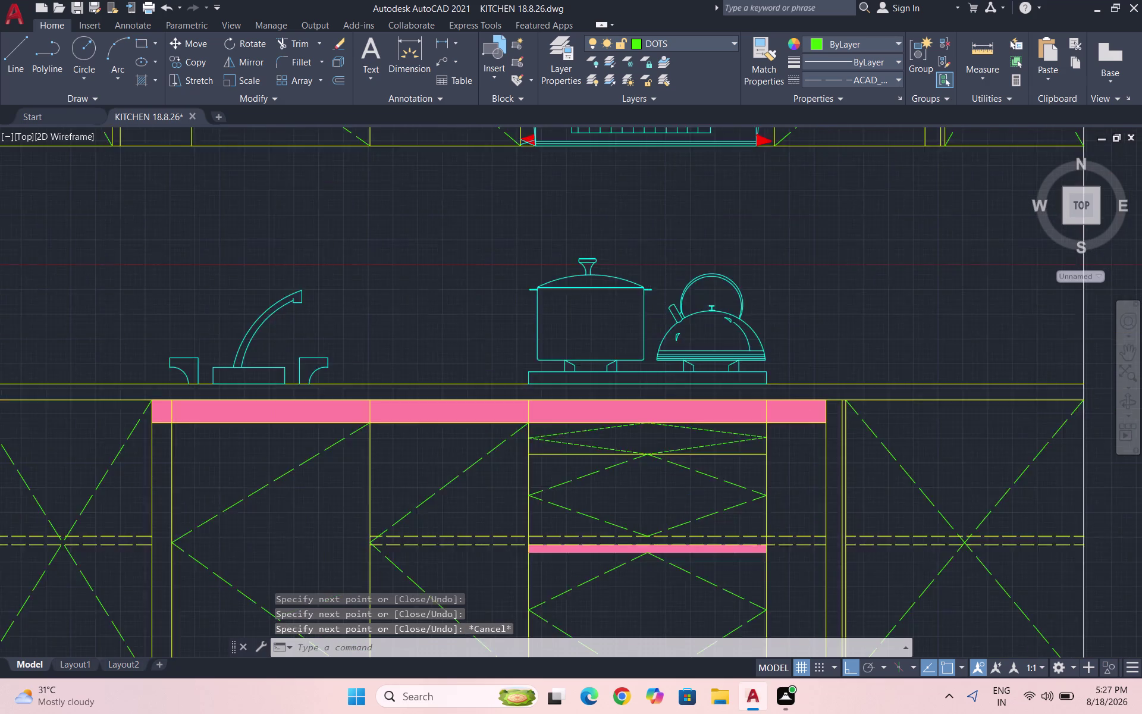
scroll(down, 3)
key(shift+s)
scroll(up, 3)
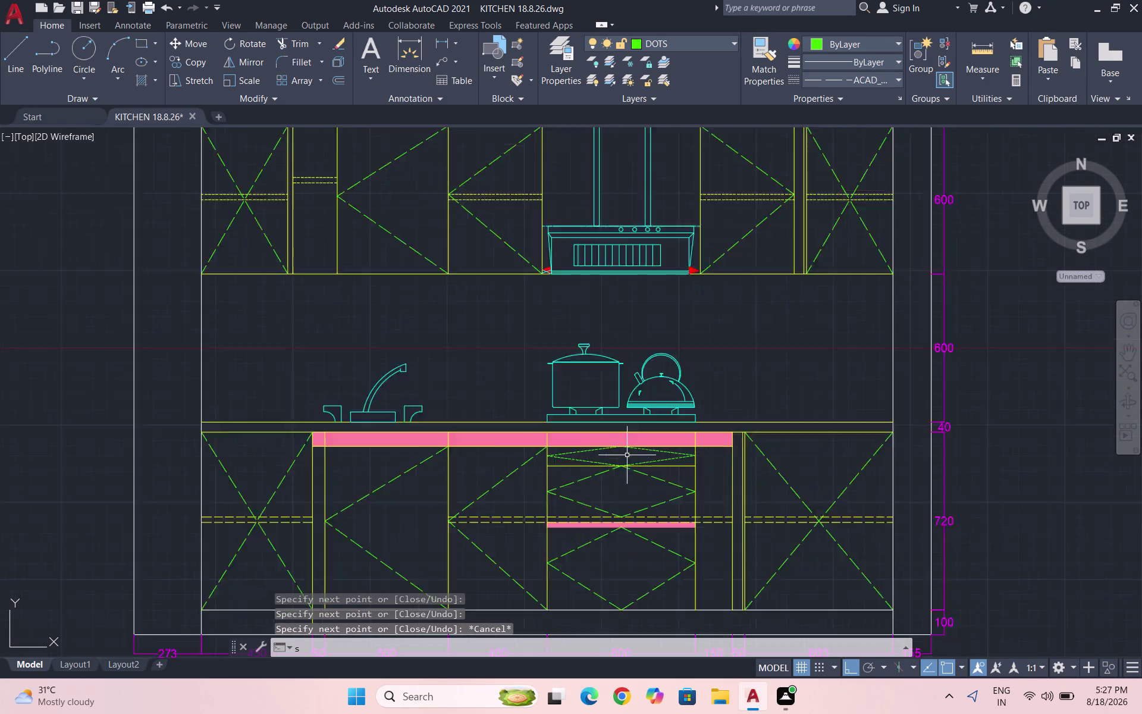
scroll(up, 3)
drag(763, 481, 758, 474)
Select the four lines of the drawer's dashed diamond.
drag(802, 490, 801, 484)
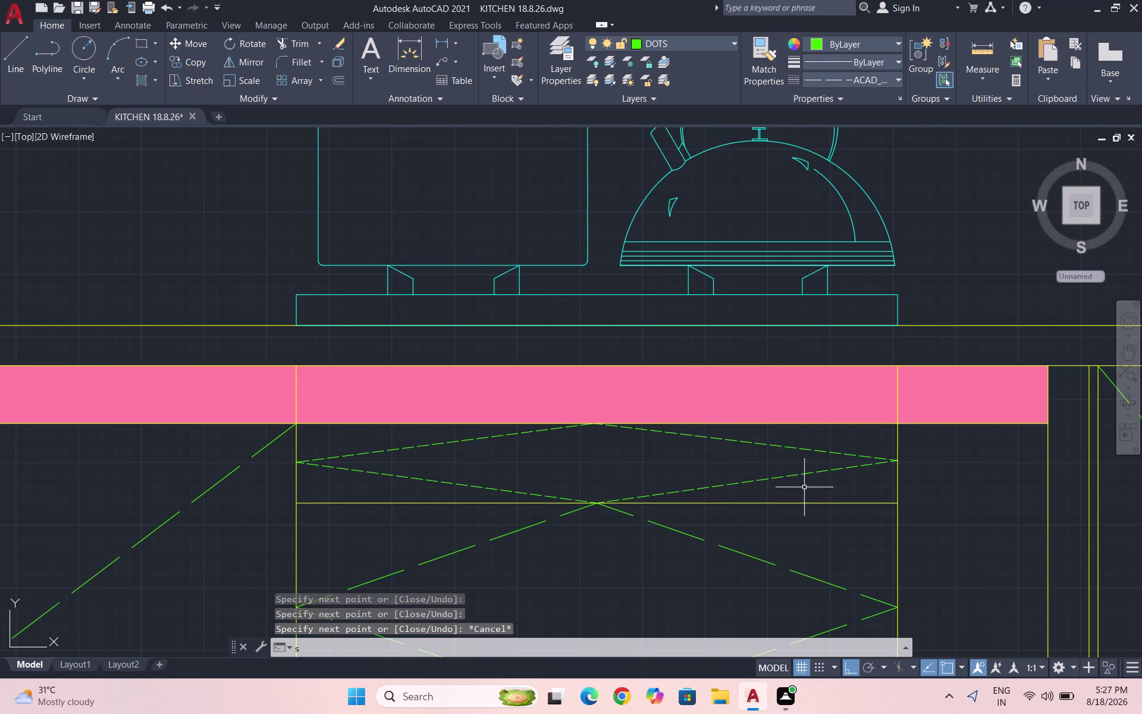
click(843, 489)
key(Escape)
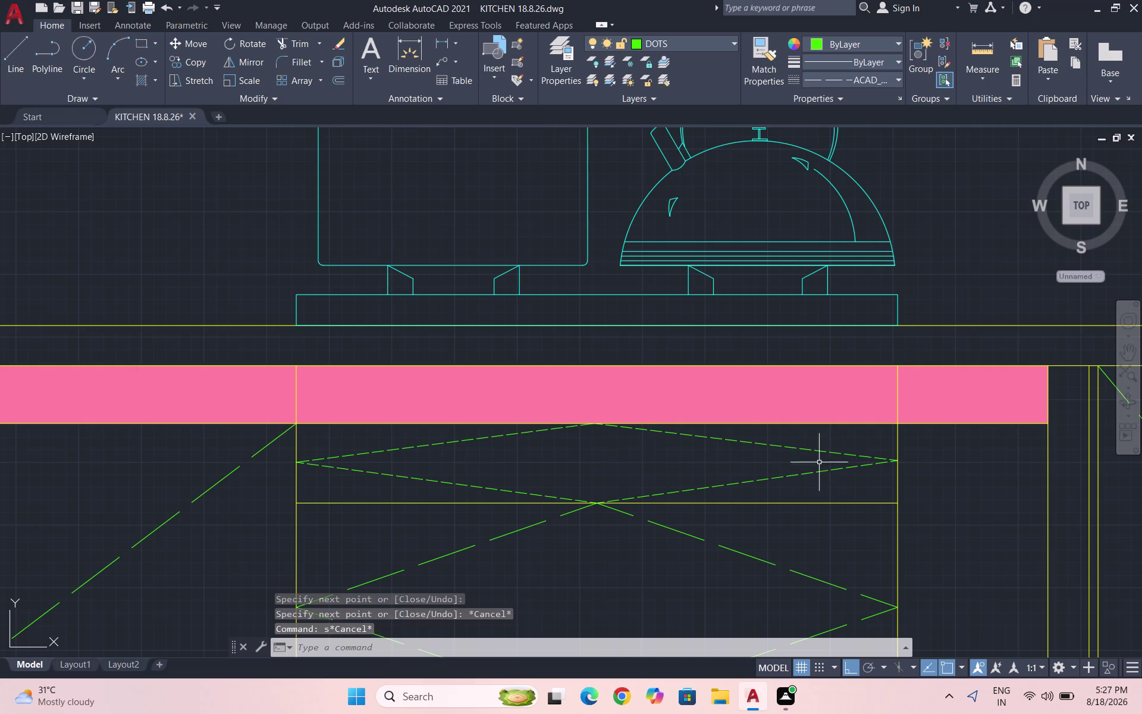
key(Escape)
click(856, 484)
click(781, 449)
click(398, 494)
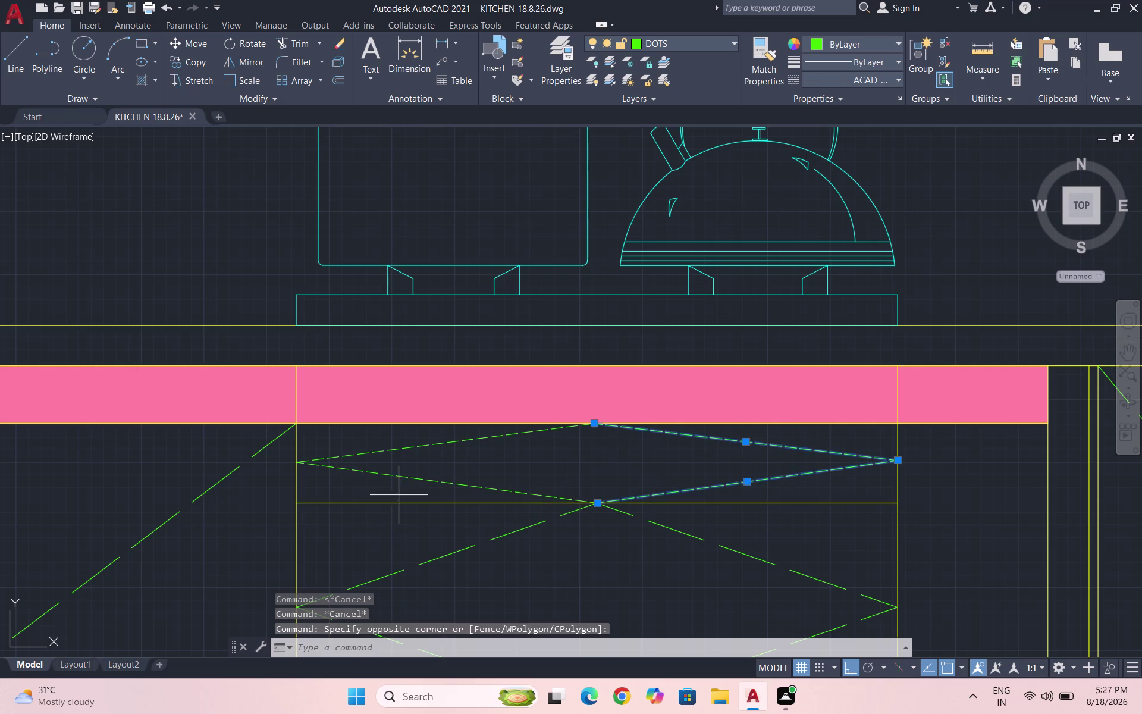
click(317, 441)
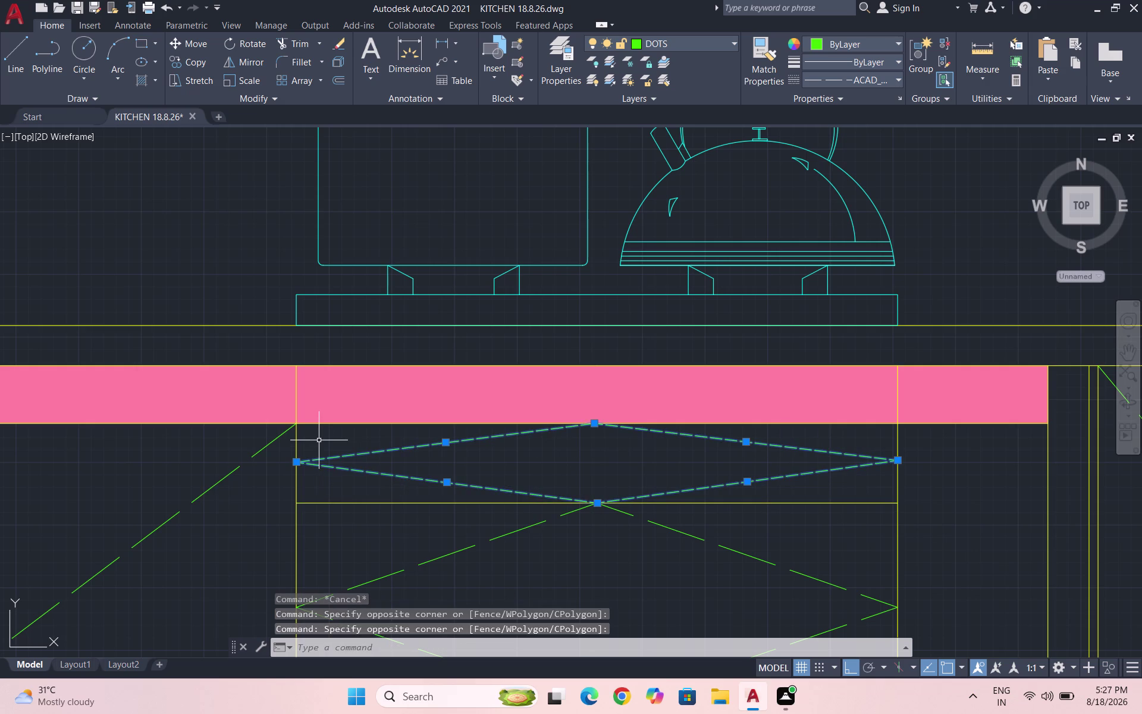
Set the selected lines' linetype scale to 5 in the Properties palette.
text(PR)
key(Return)
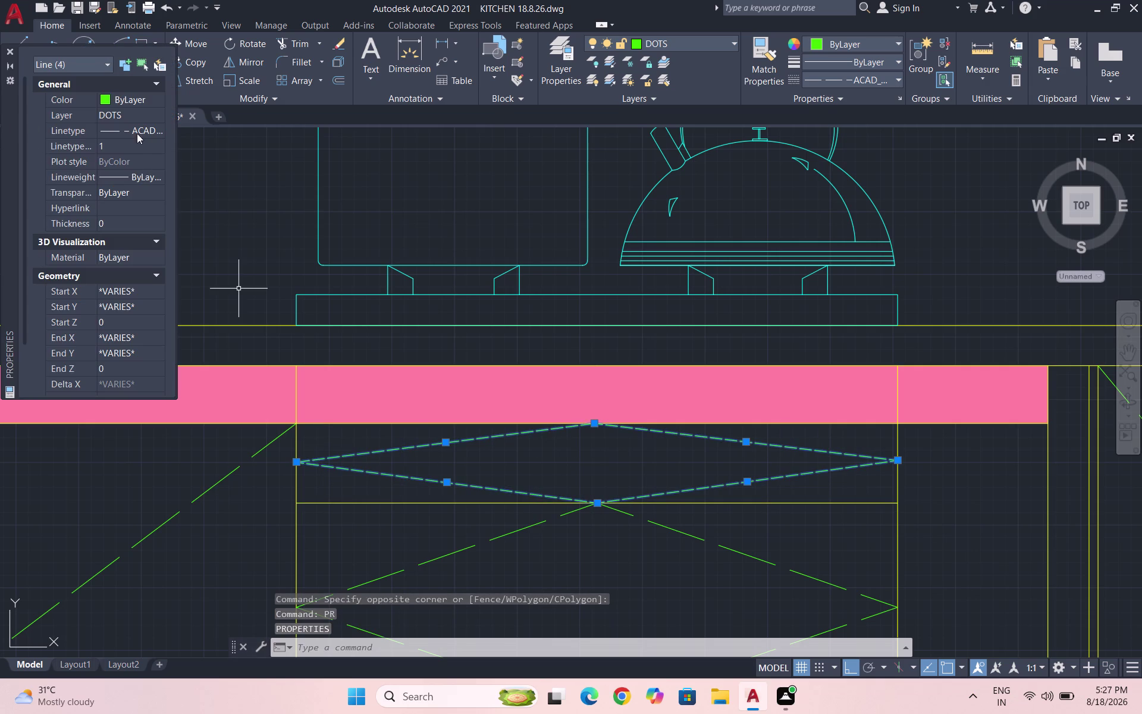
click(142, 137)
click(146, 139)
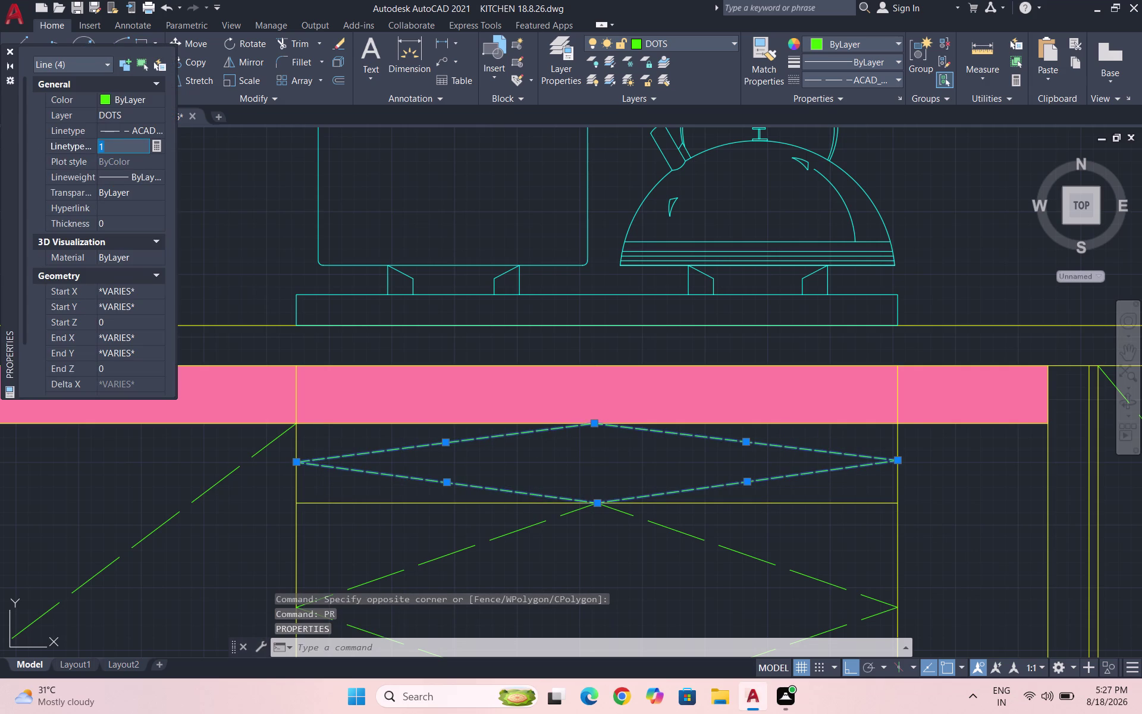
key(5)
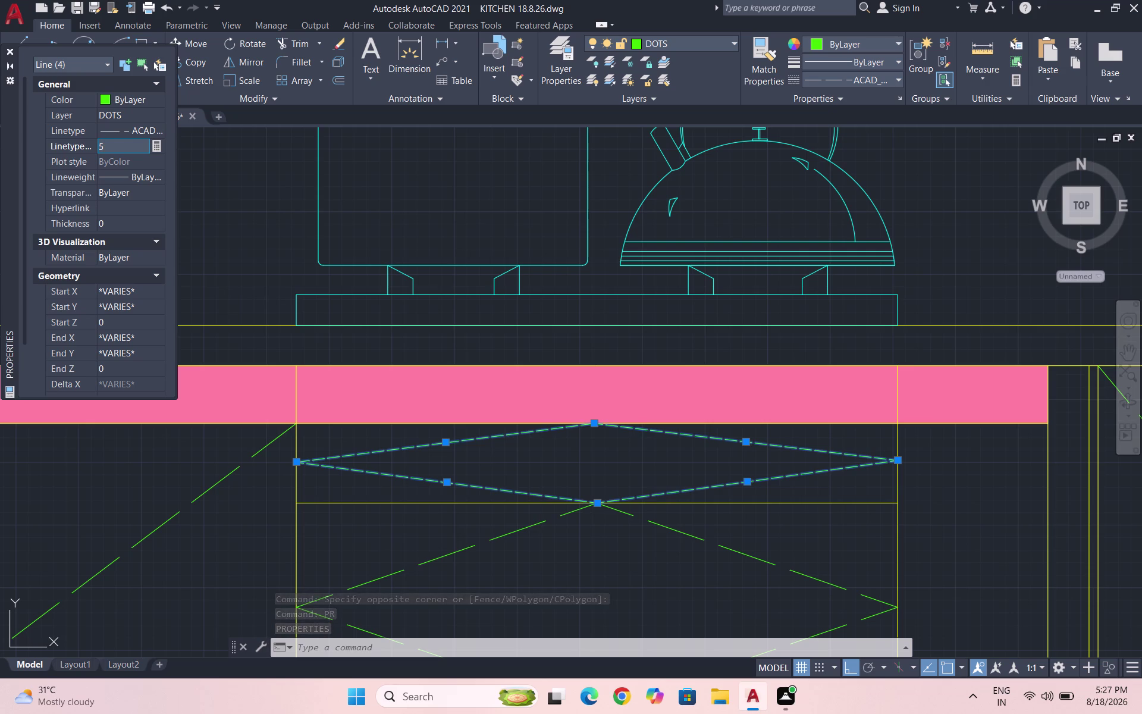
click(10, 51)
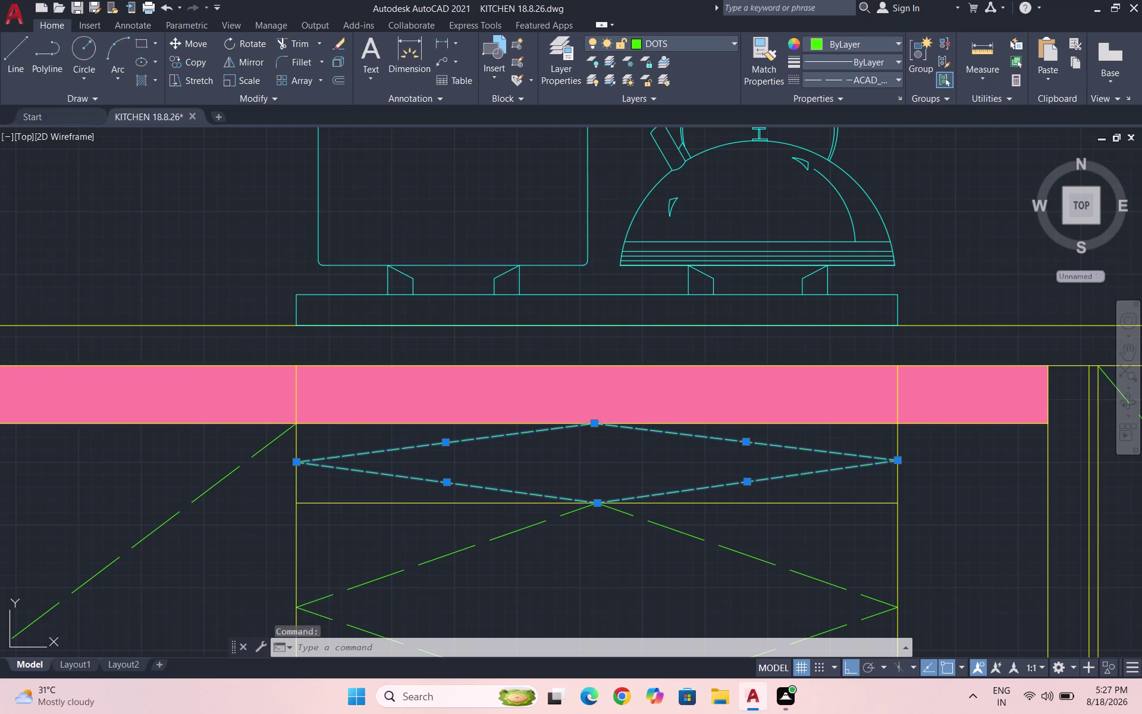
Deselect the lines and save the drawing.
key(Escape)
scroll(down, 3)
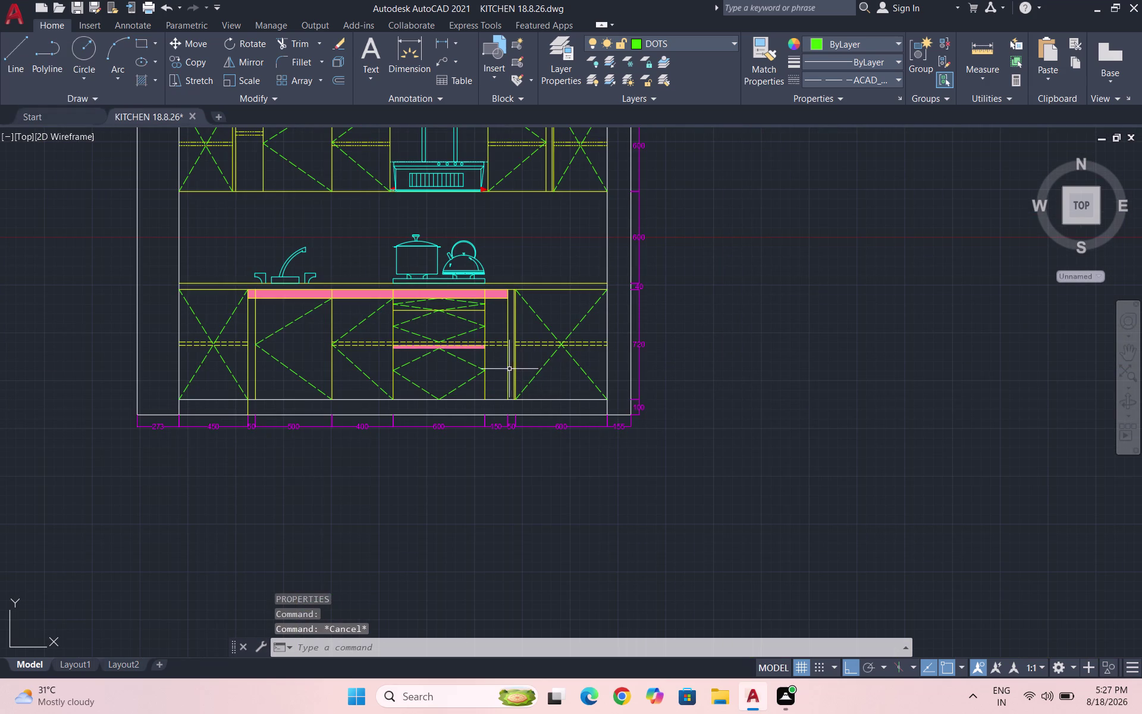
key(ctrl+s)
key(ctrl+s)
scroll(down, 3)
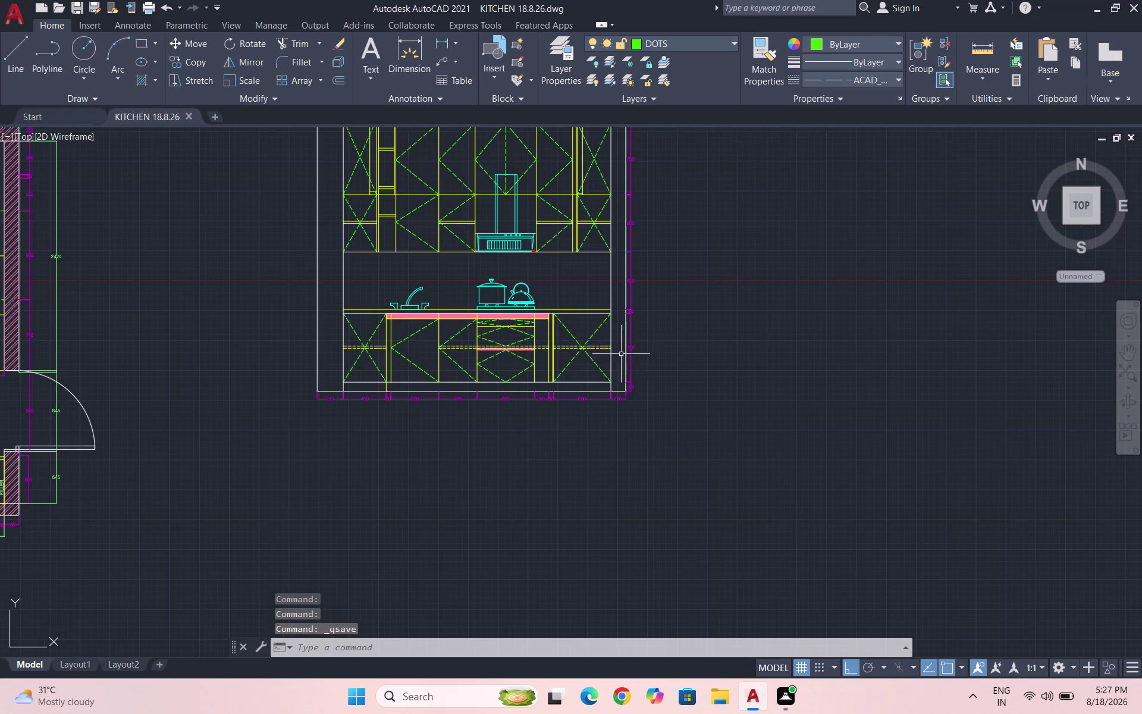